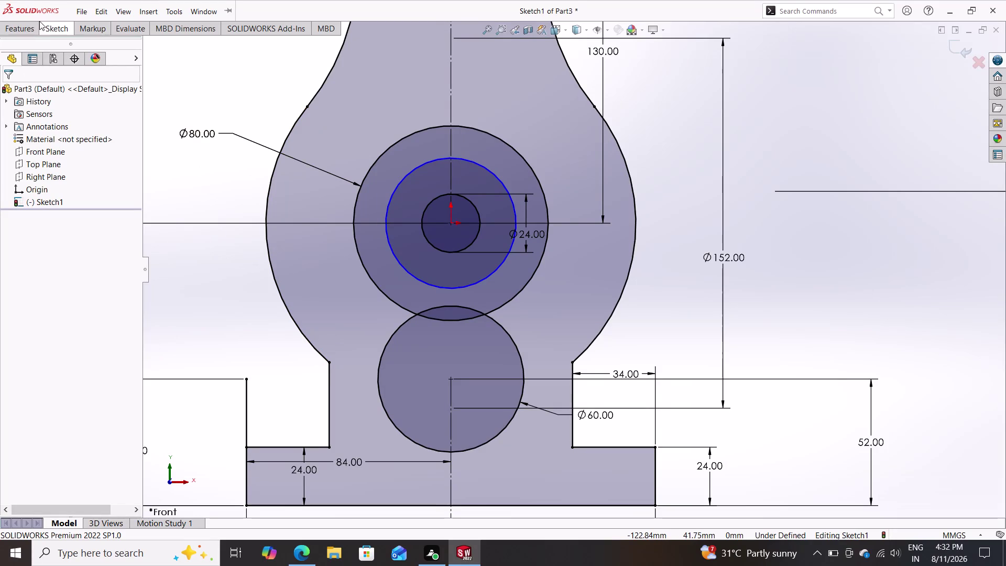
Start a line at the centre hole, then cancel it.
click(51, 28)
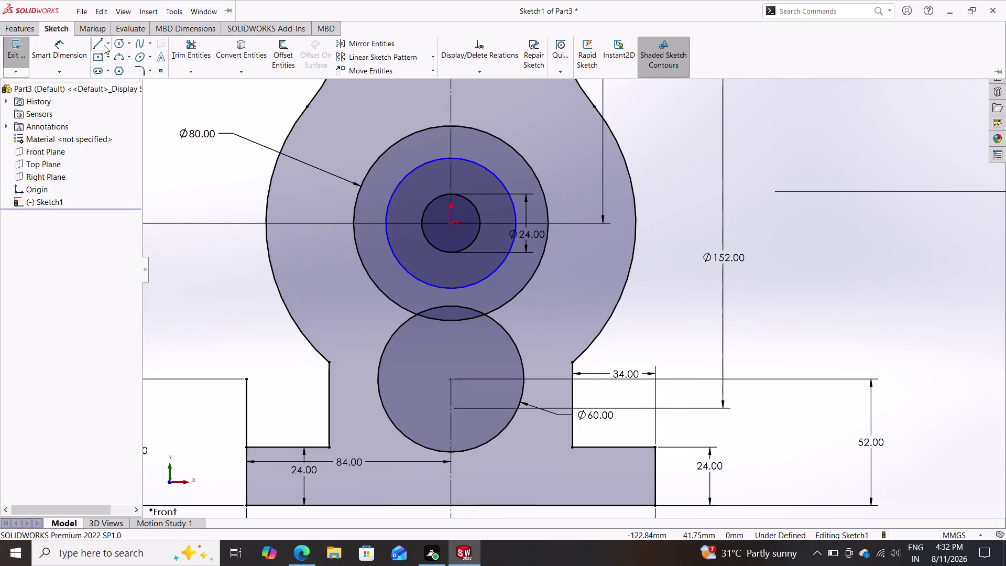
click(98, 42)
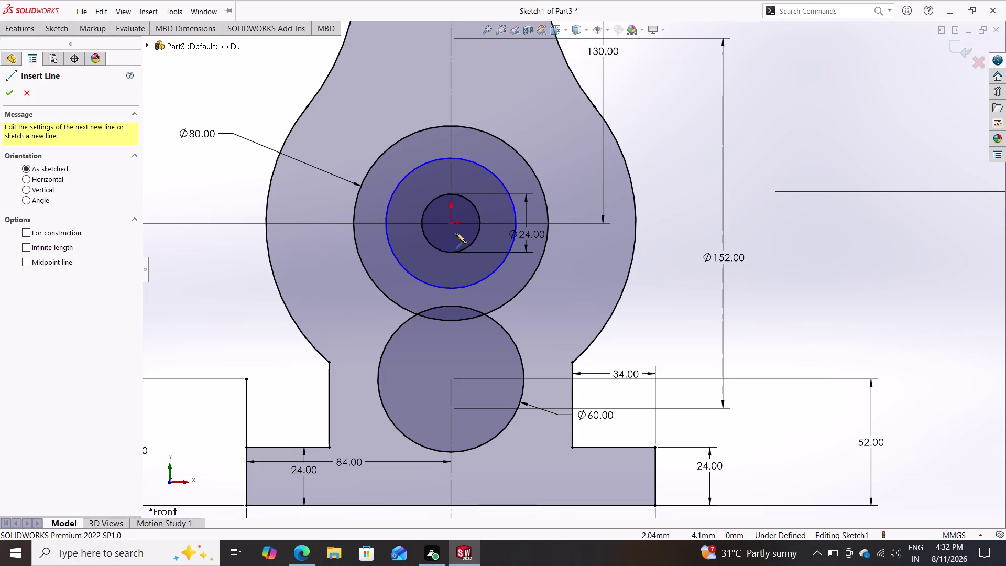
click(452, 222)
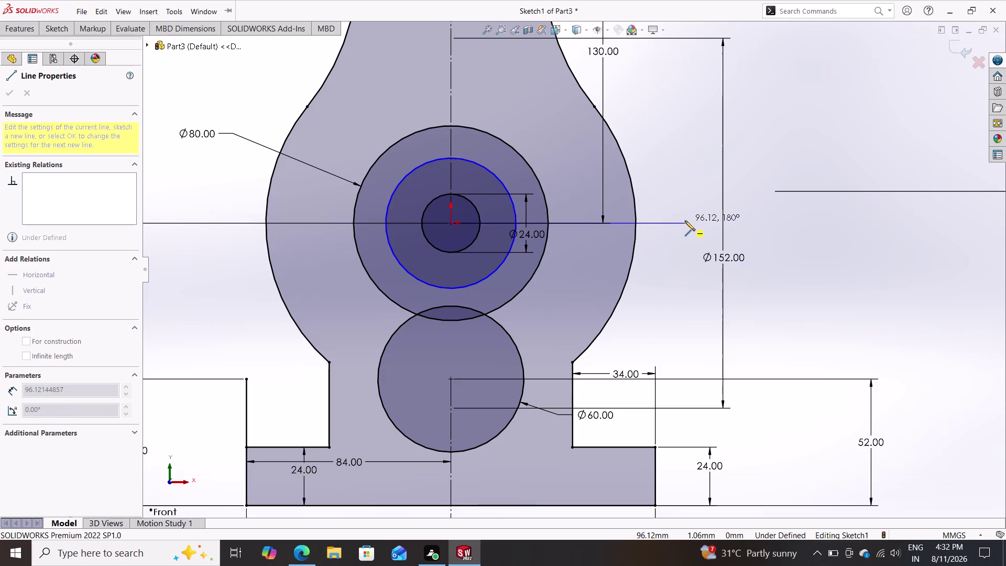
key(Escape)
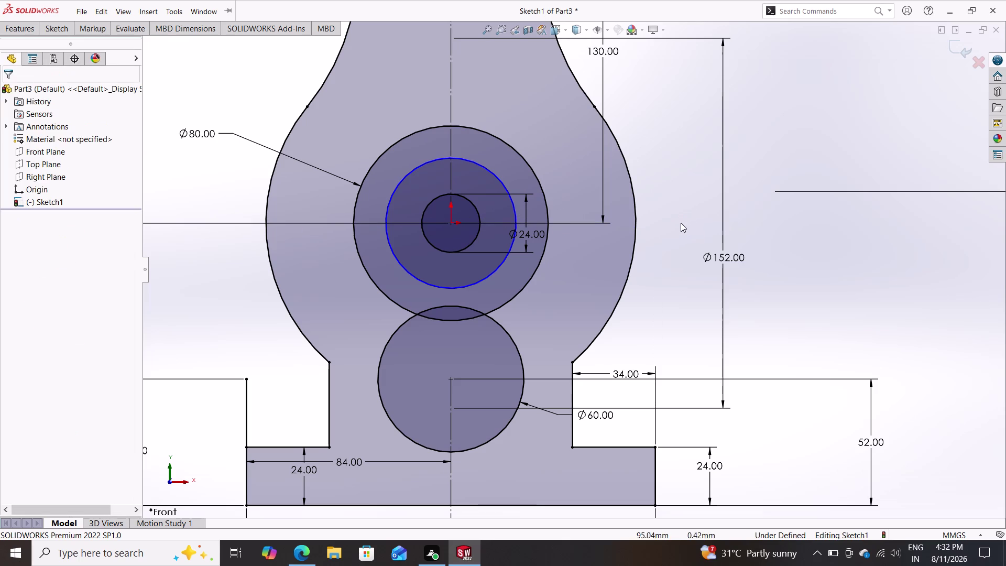
Select the 116 mm vertical height dimension and delete it.
click(339, 222)
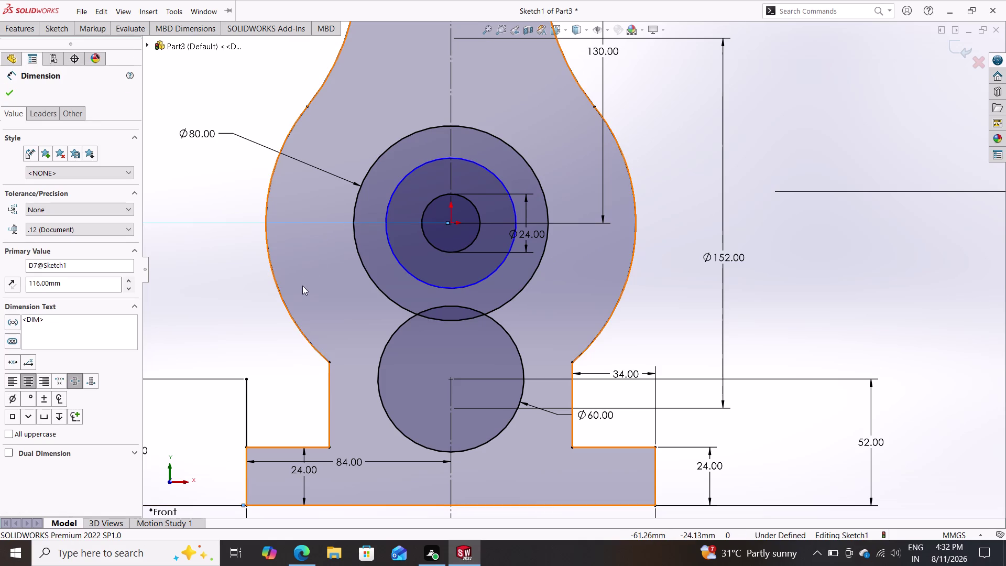
scroll(down, 3)
scroll(up, 3)
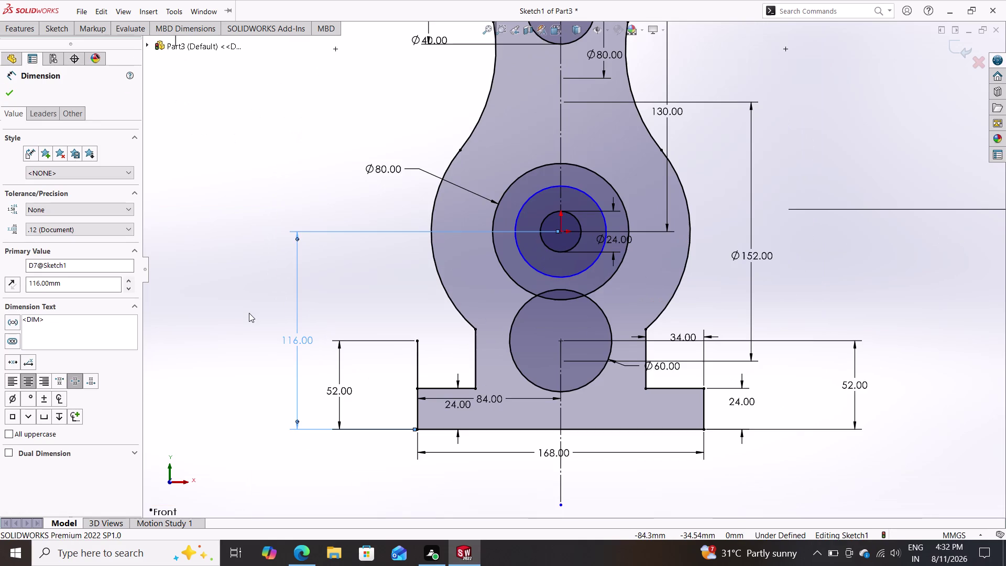
key(Escape)
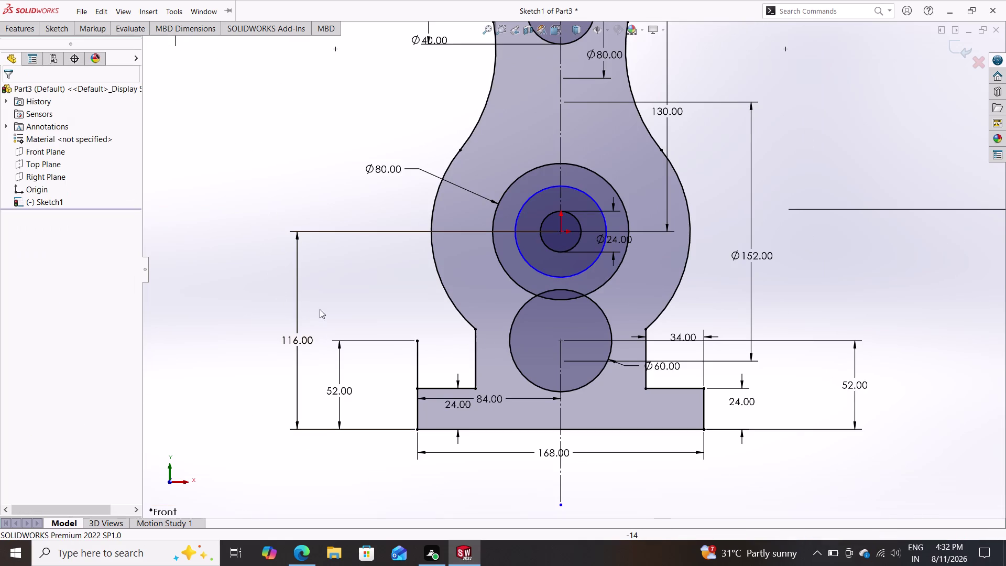
click(412, 234)
click(410, 231)
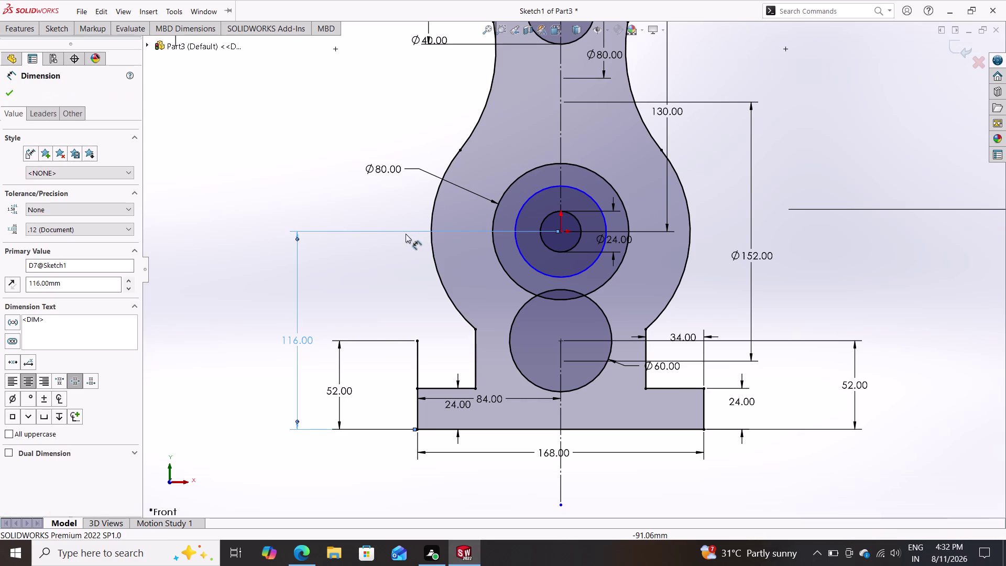
key(Escape)
key(Escape)
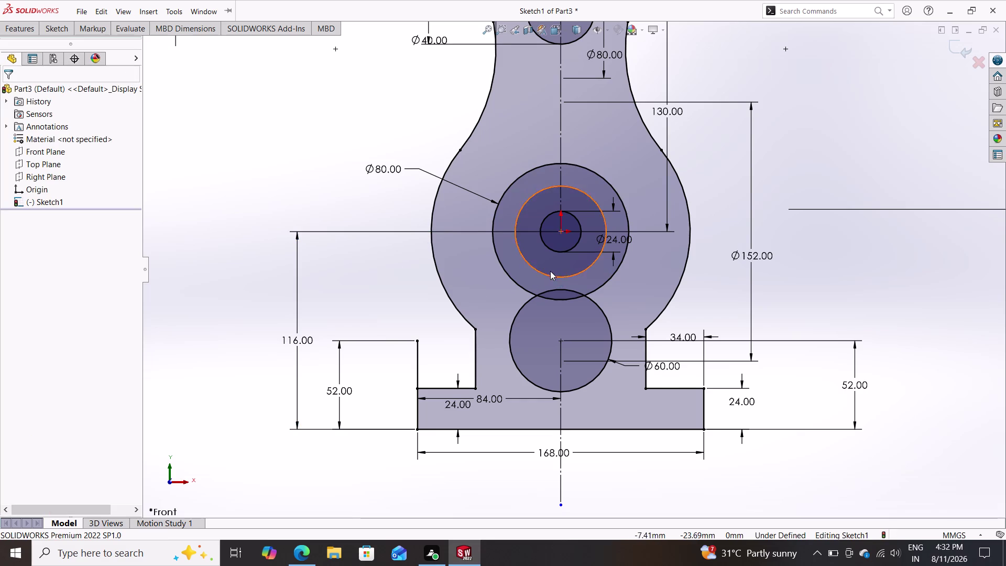
click(410, 233)
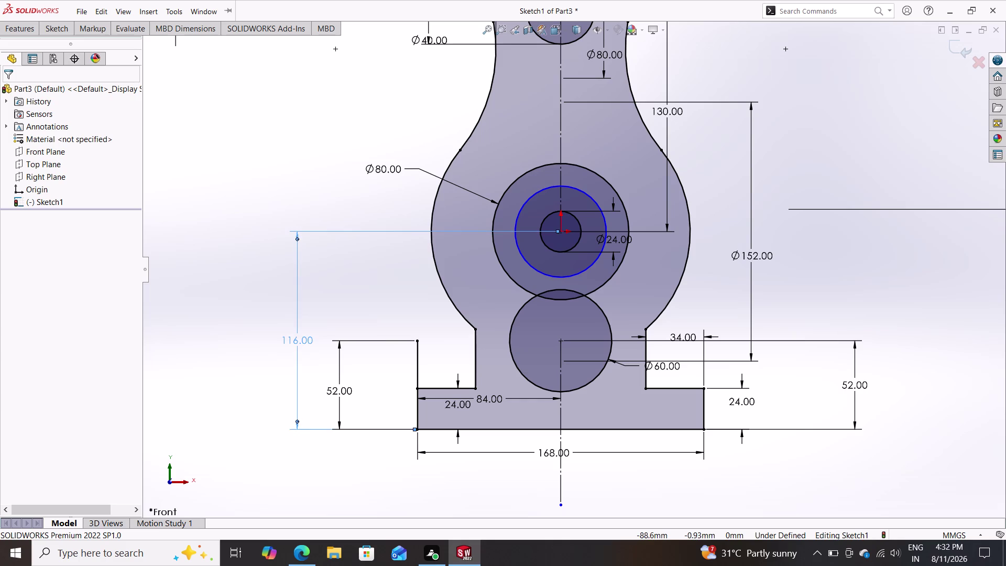
key(Delete)
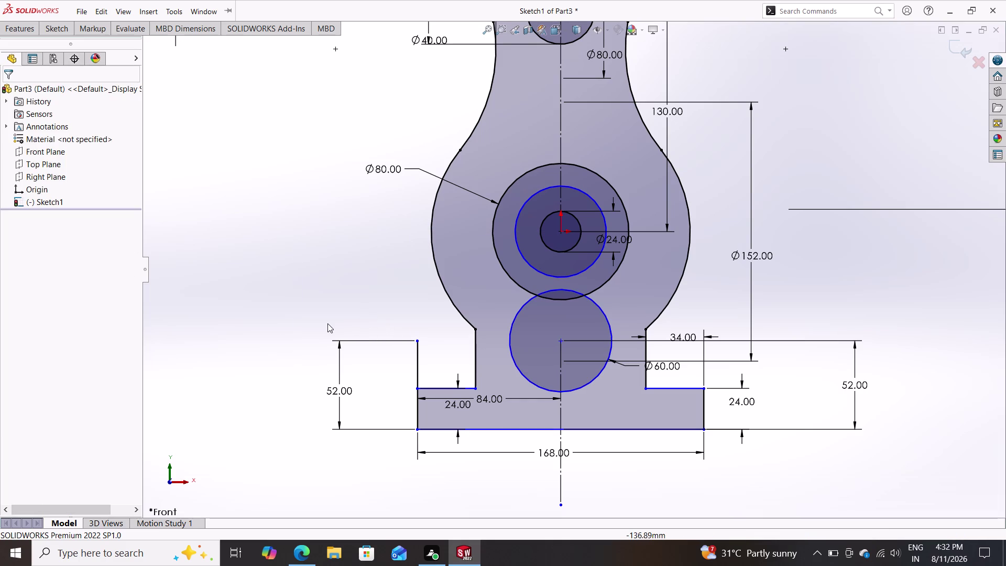
click(49, 27)
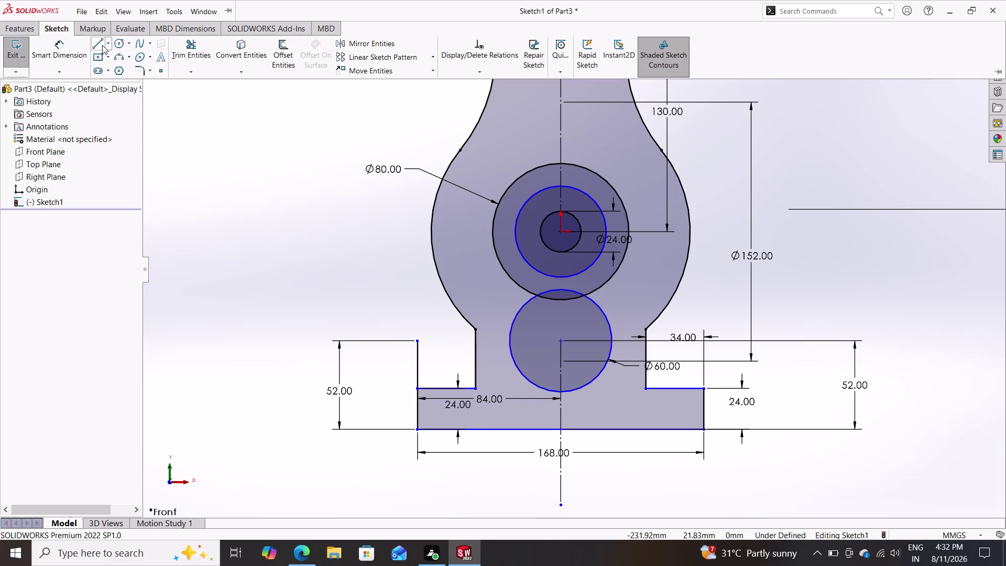
Draw a horizontal line about 236 mm long through the centre hole.
click(97, 43)
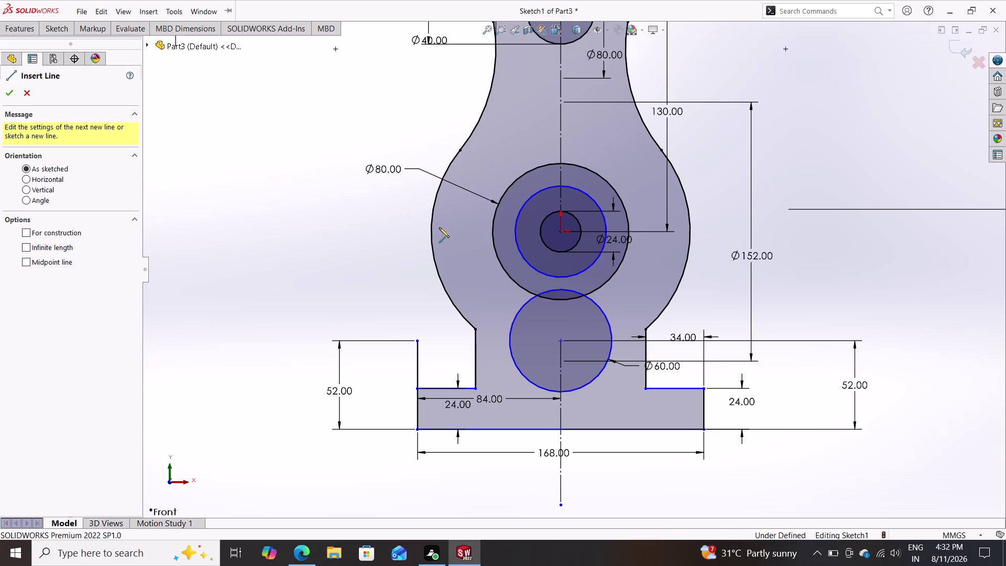
click(382, 232)
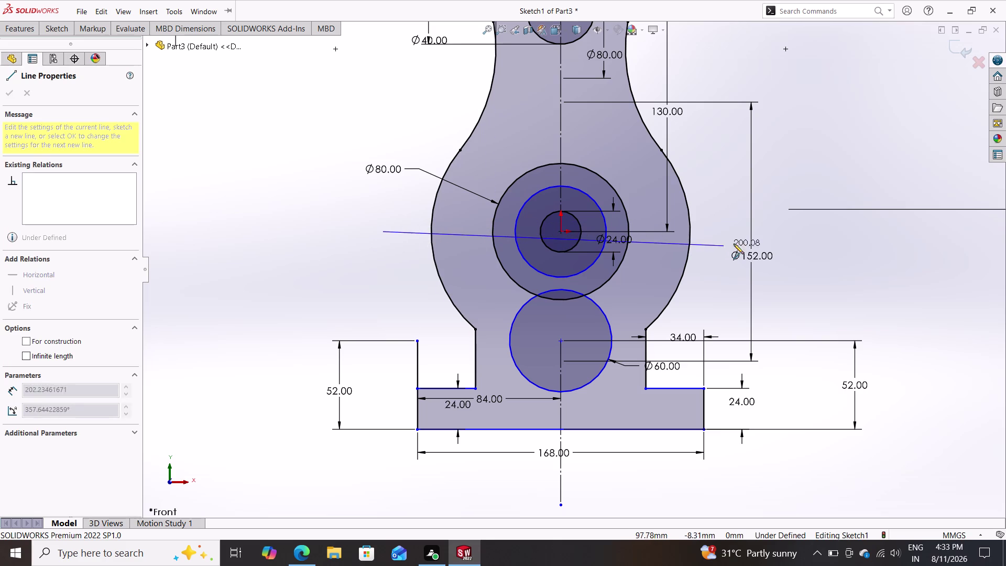
click(788, 232)
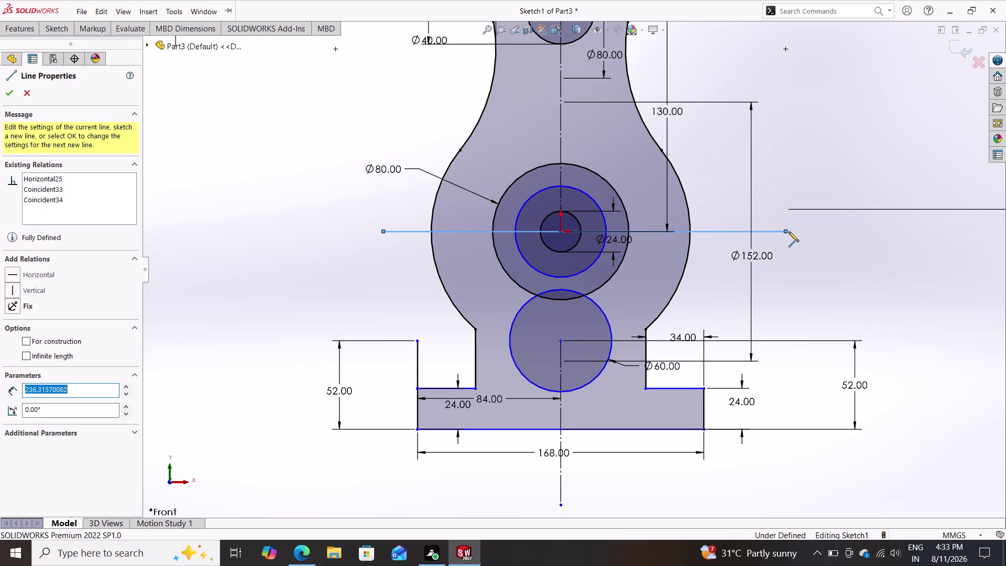
key(Escape)
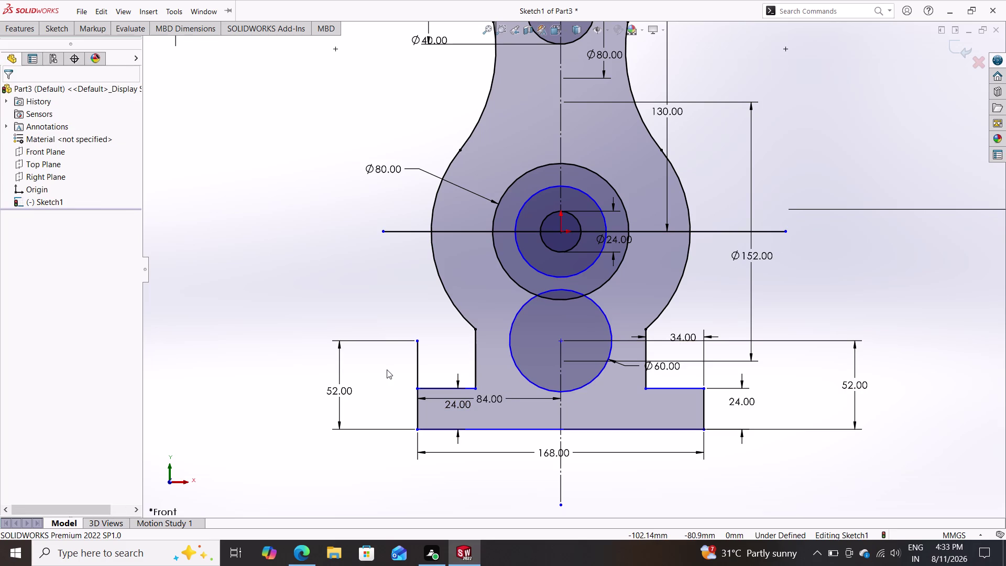
Convert the new horizontal line into construction geometry.
click(53, 23)
double_click(58, 45)
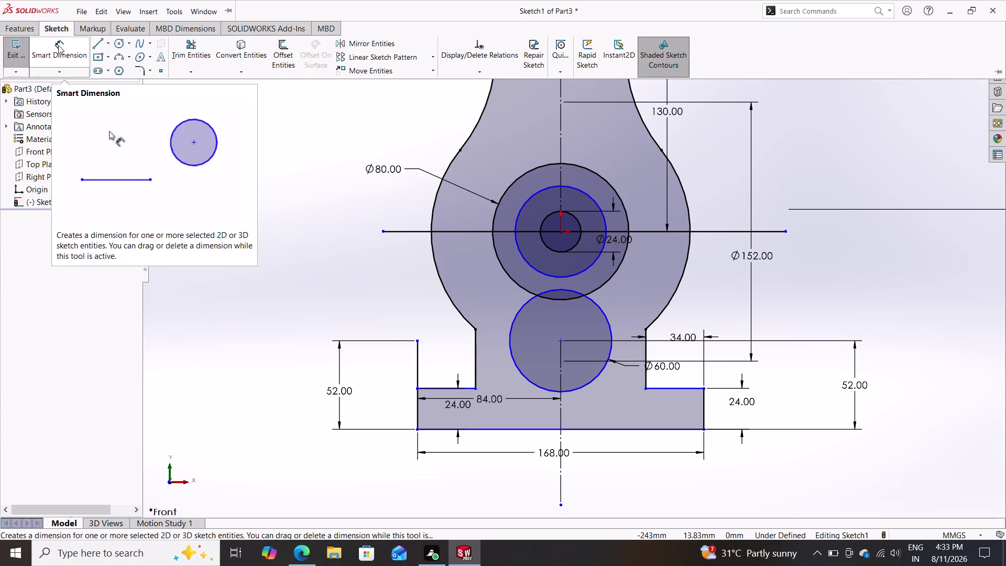
key(Escape)
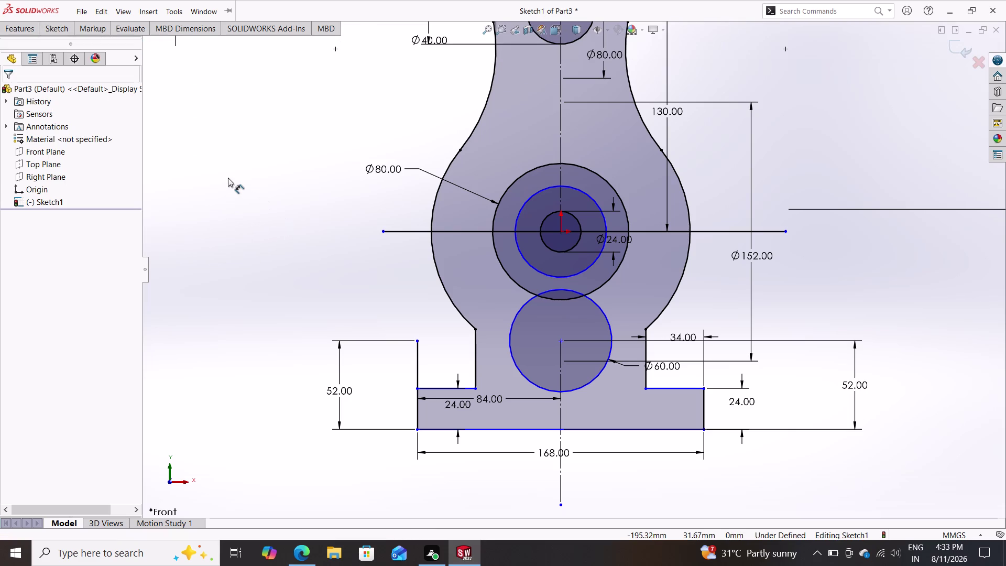
key(Escape)
click(397, 232)
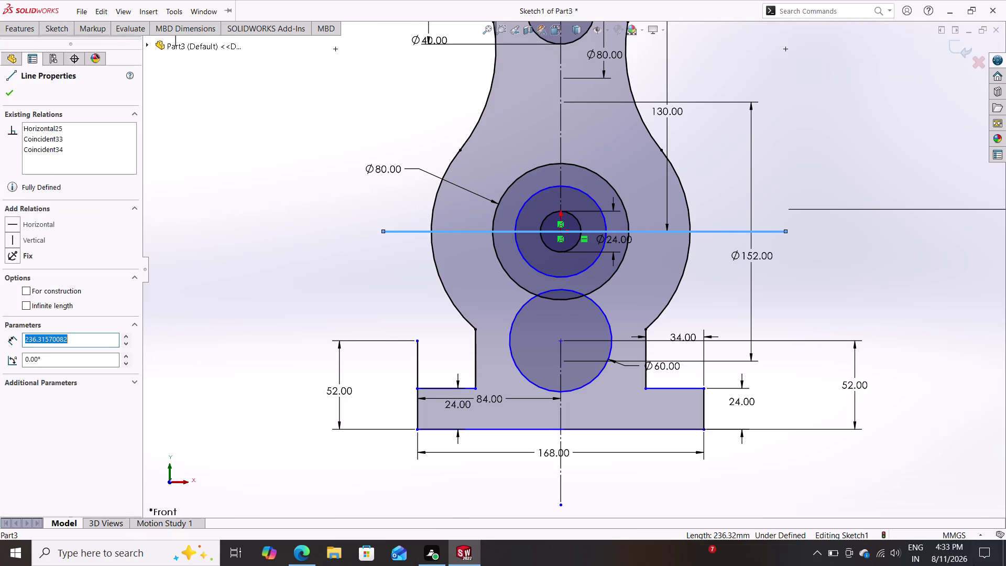
click(24, 292)
key(Escape)
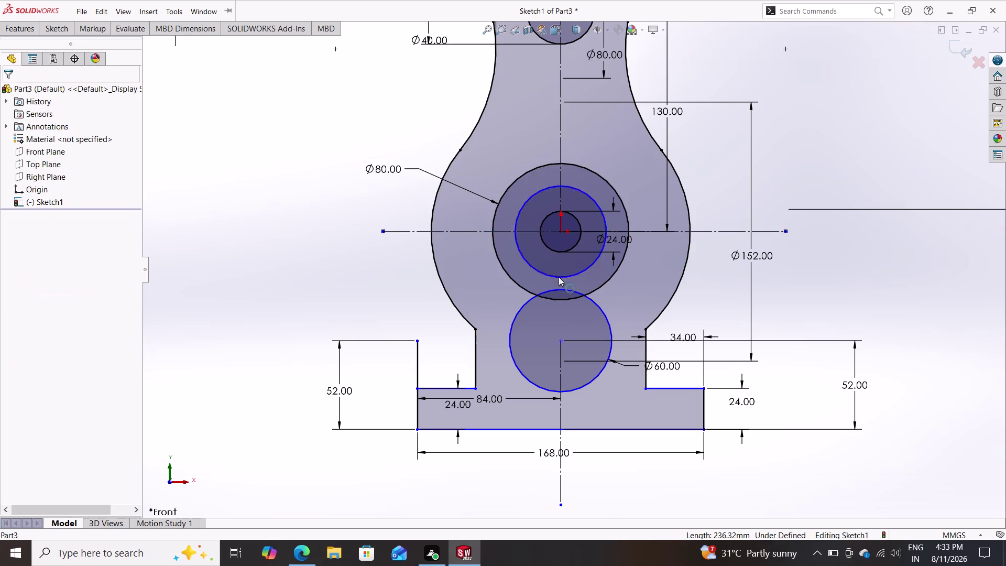
key(Escape)
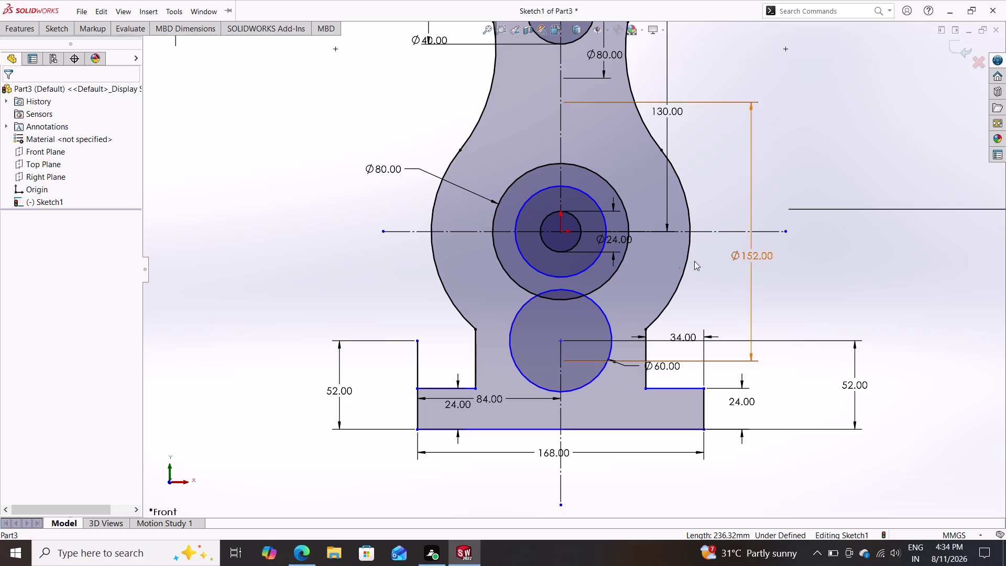
click(47, 28)
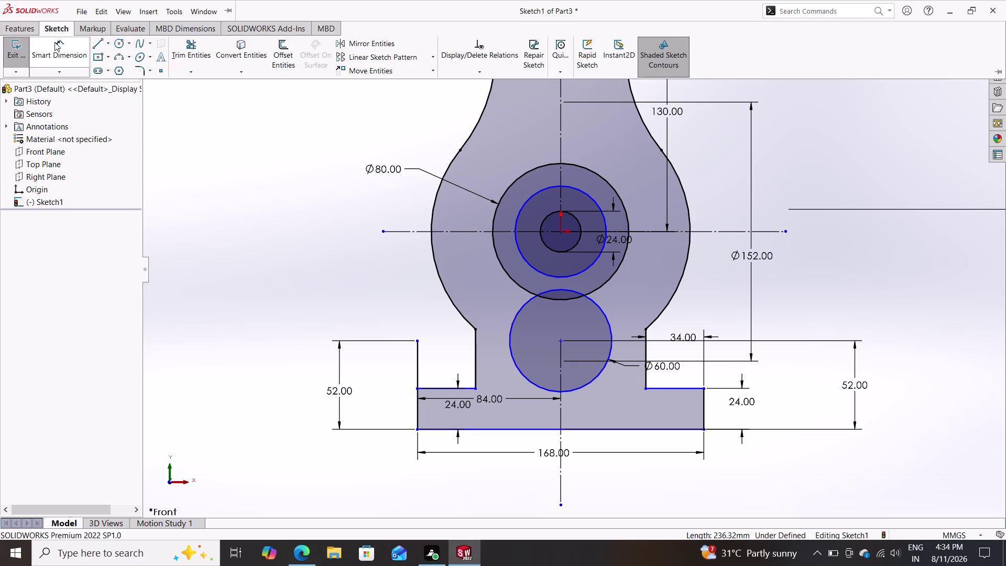
Bring up the sketch tools and pick the Circle tool.
click(58, 42)
click(53, 26)
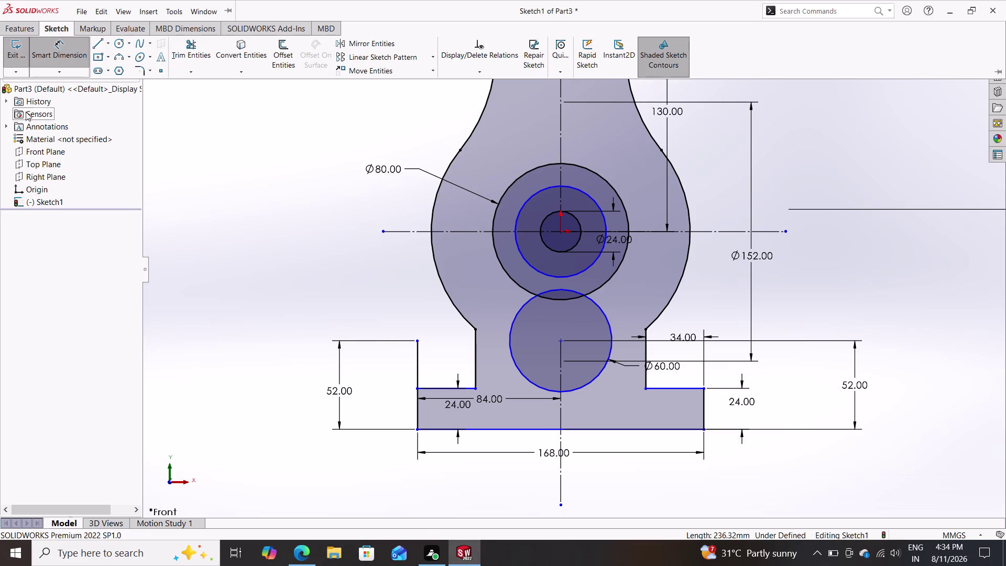
key(Escape)
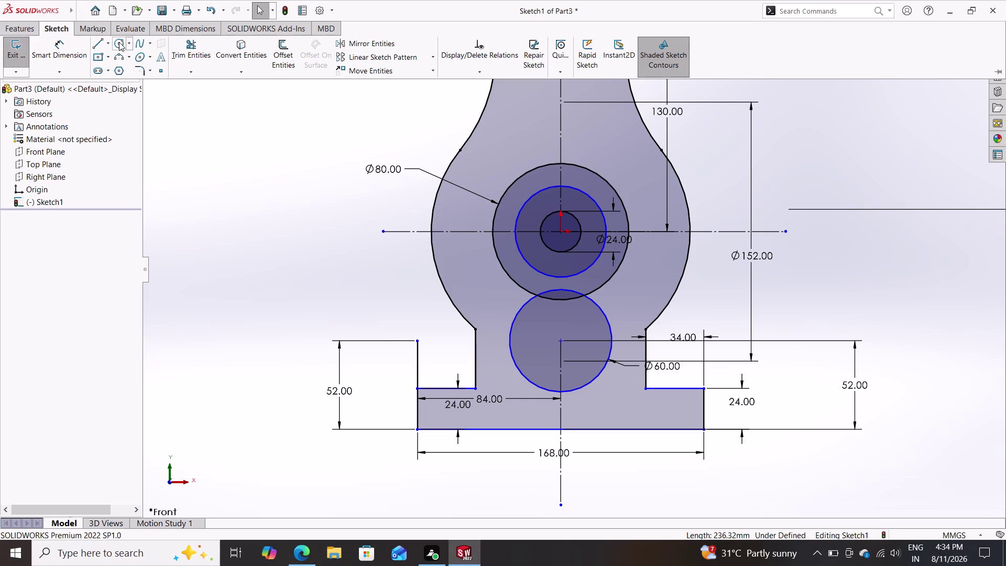
click(194, 50)
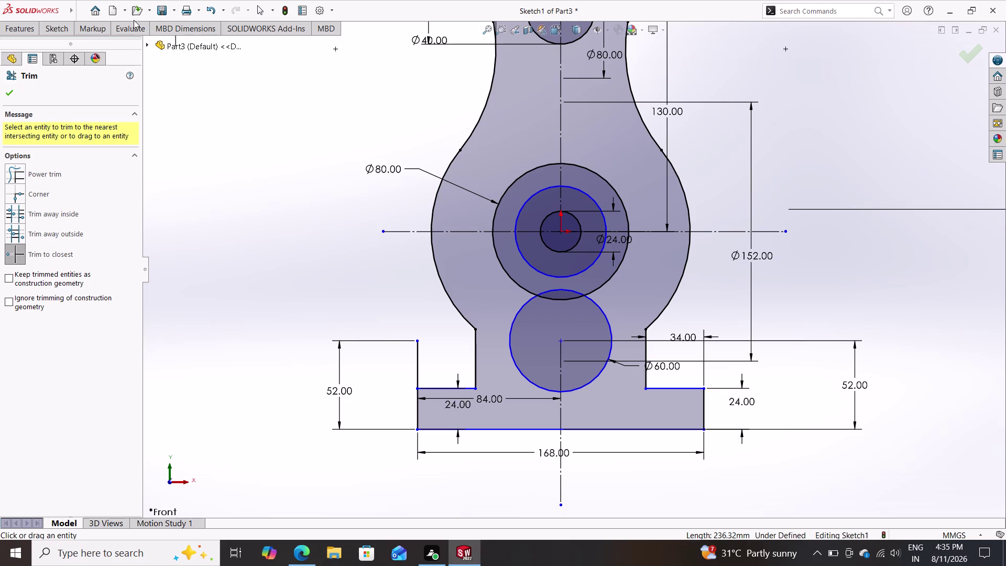
Trim the lower part of the Ø80 circle, then undo that trim.
click(496, 253)
click(604, 281)
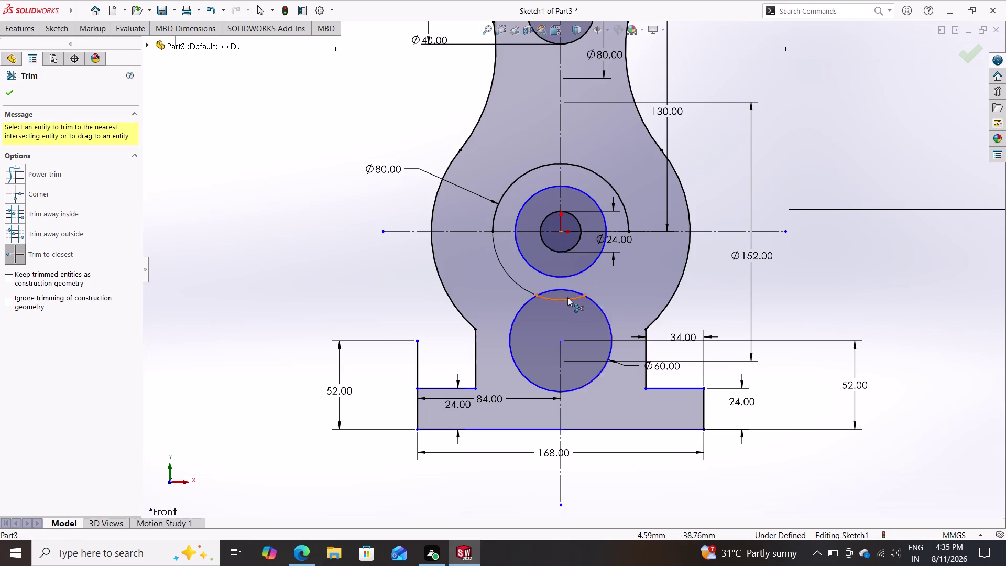
click(564, 295)
click(559, 298)
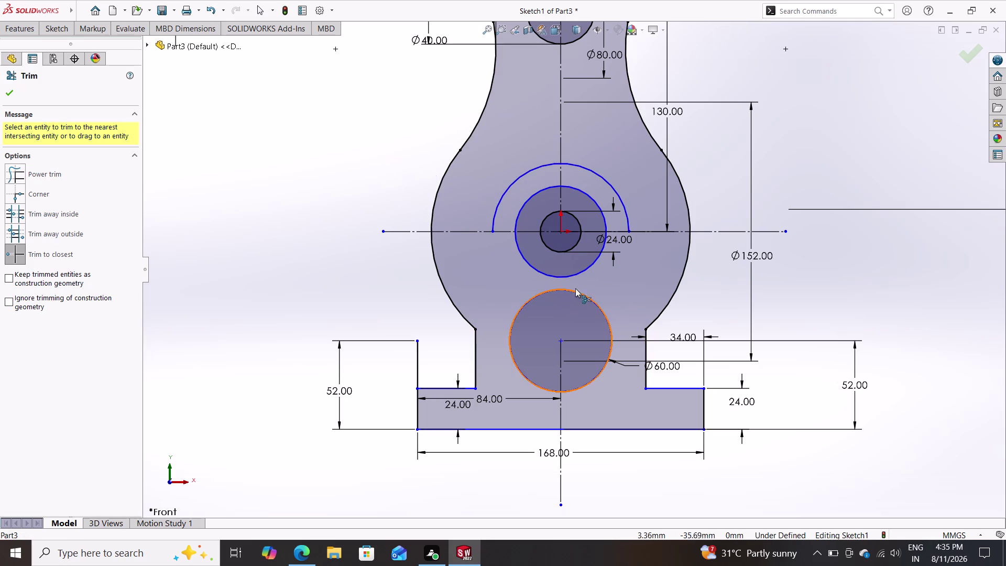
key(Escape)
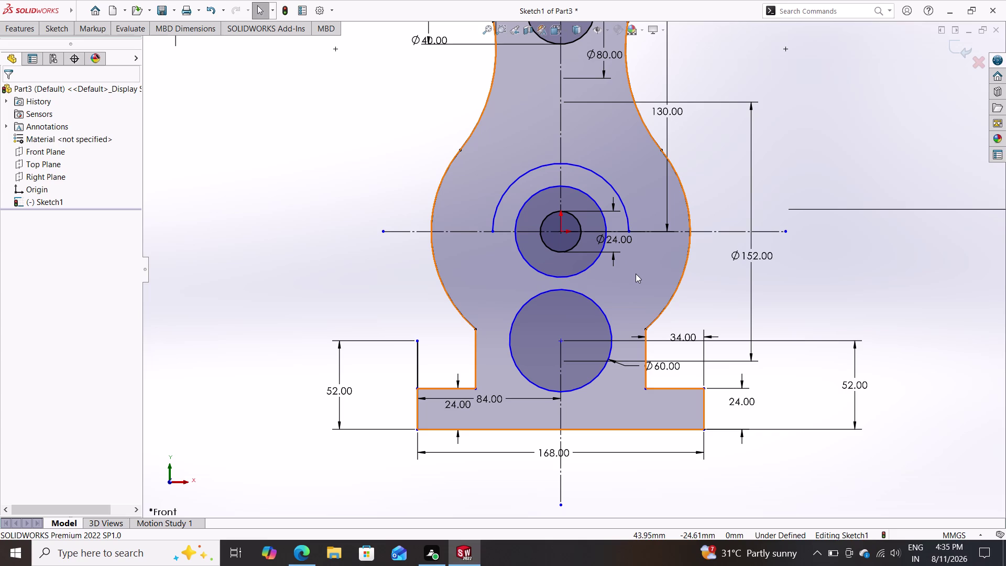
key(ctrl+z)
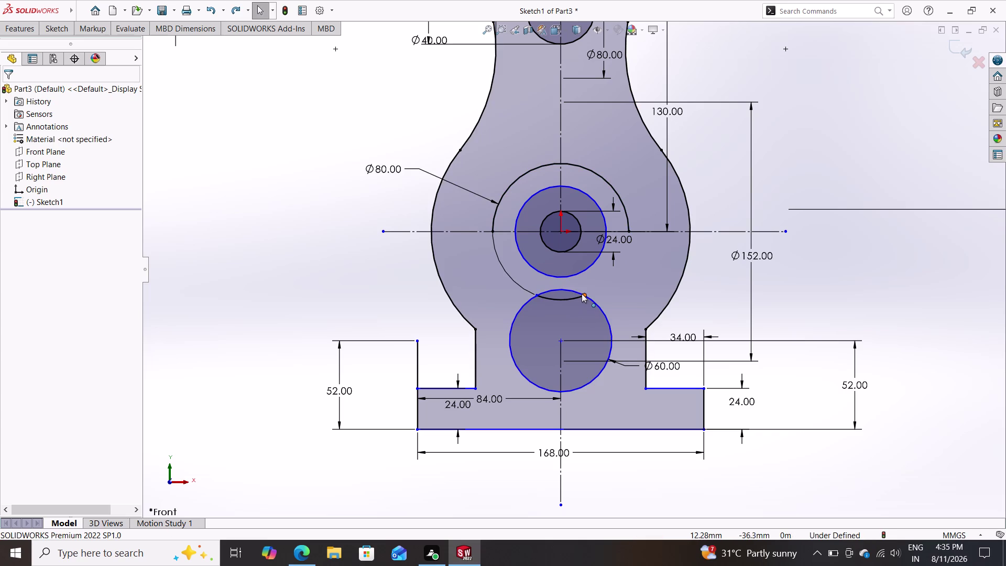
Trim the Ø80 circle's lower-left part and move its dimension above the arc.
drag(582, 293, 442, 183)
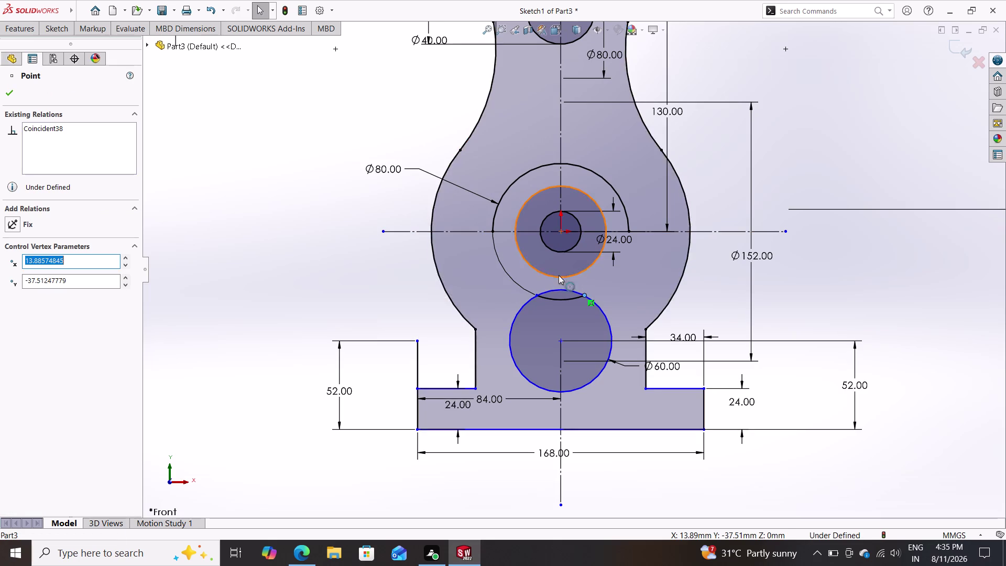
drag(490, 199, 655, 351)
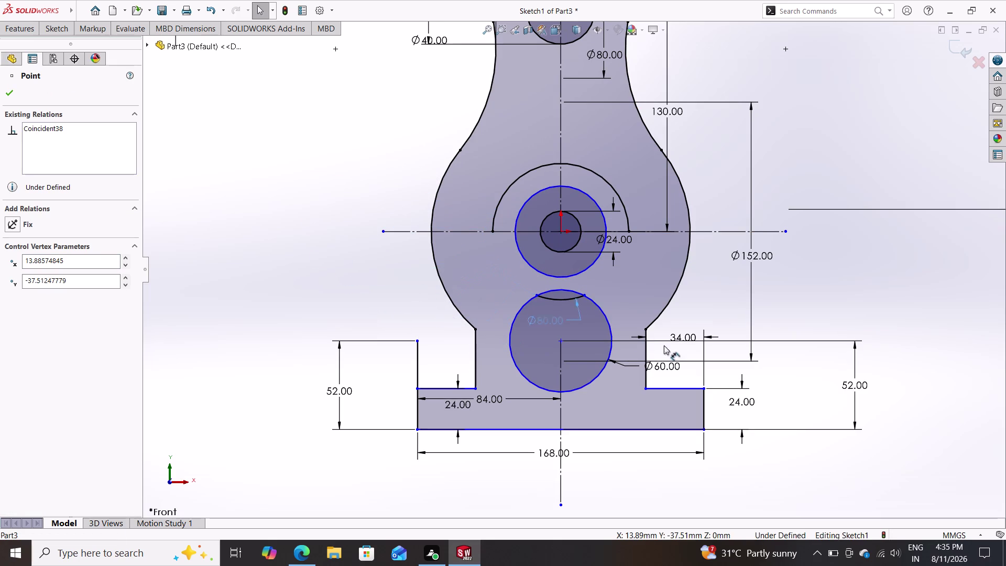
drag(655, 350, 642, 130)
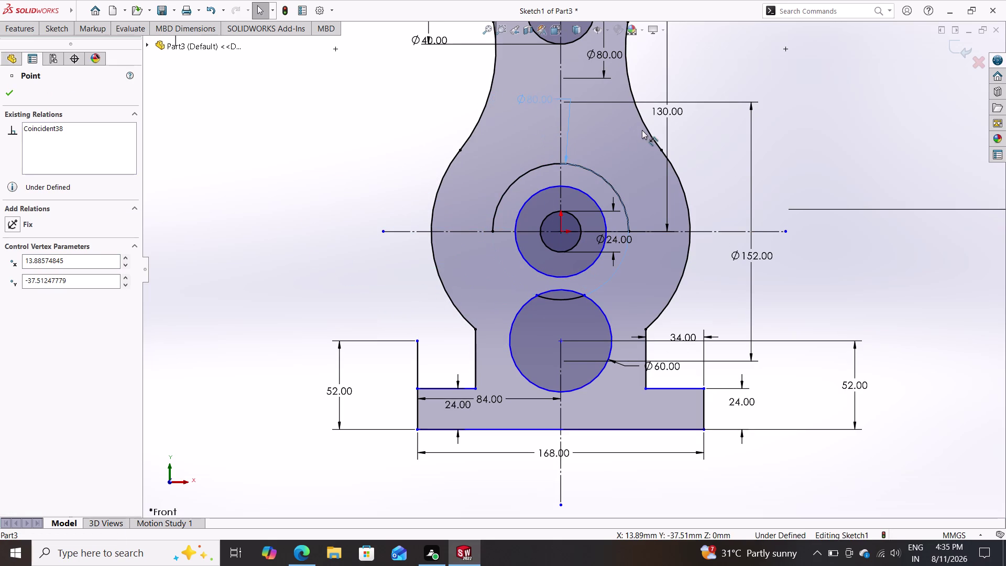
drag(642, 130, 643, 130)
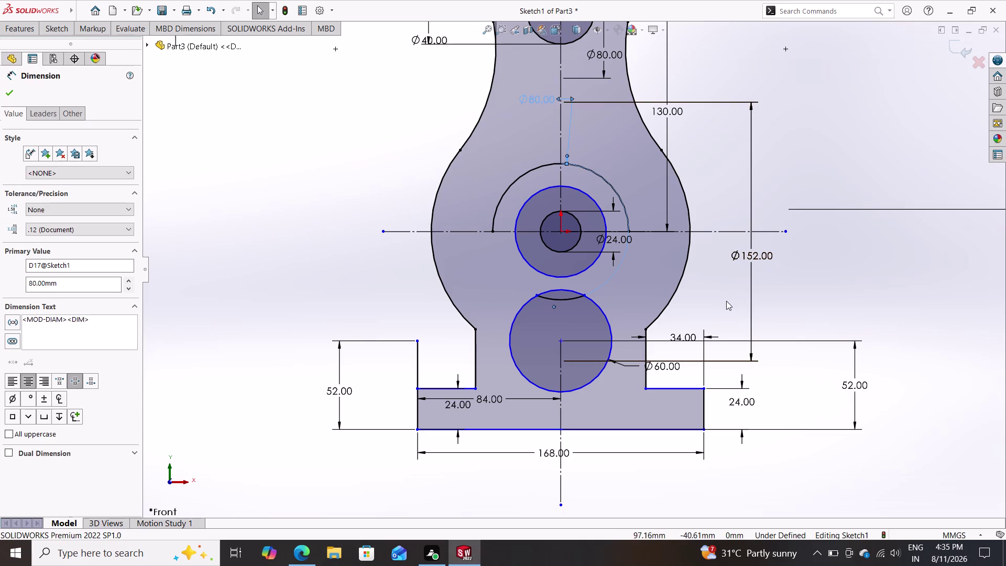
key(Escape)
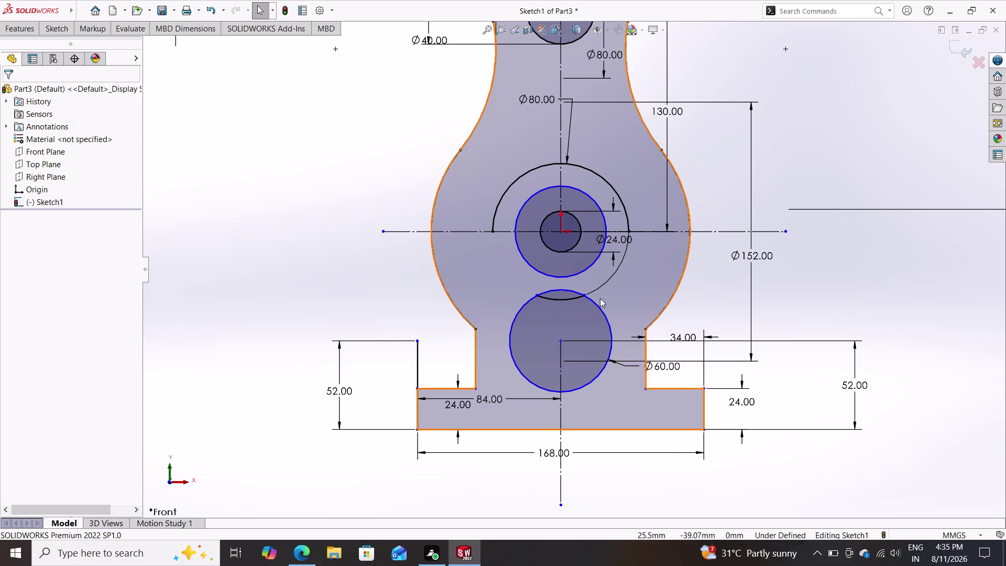
Trim away the leftover lower pieces of the Ø80 circle.
drag(584, 295, 651, 232)
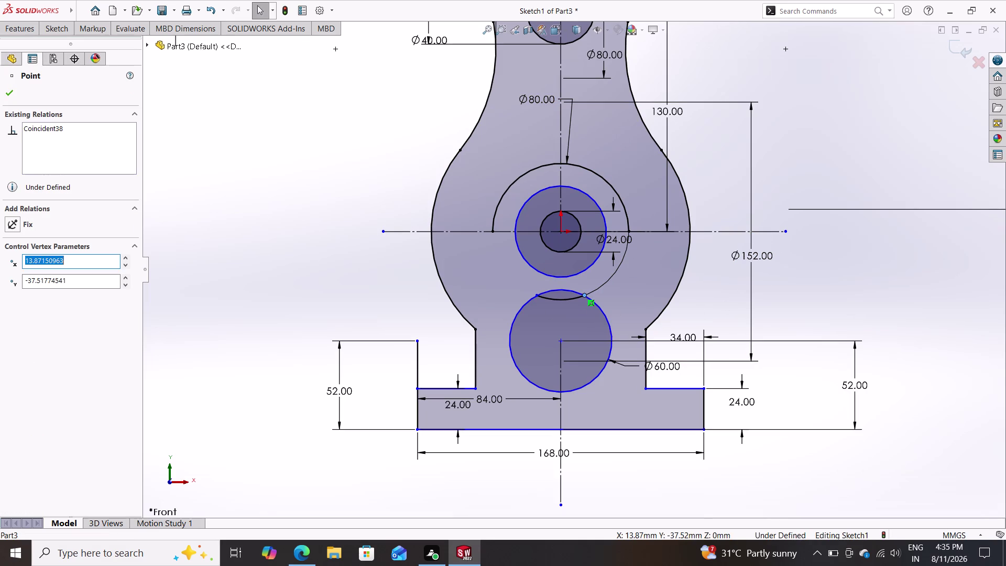
click(44, 30)
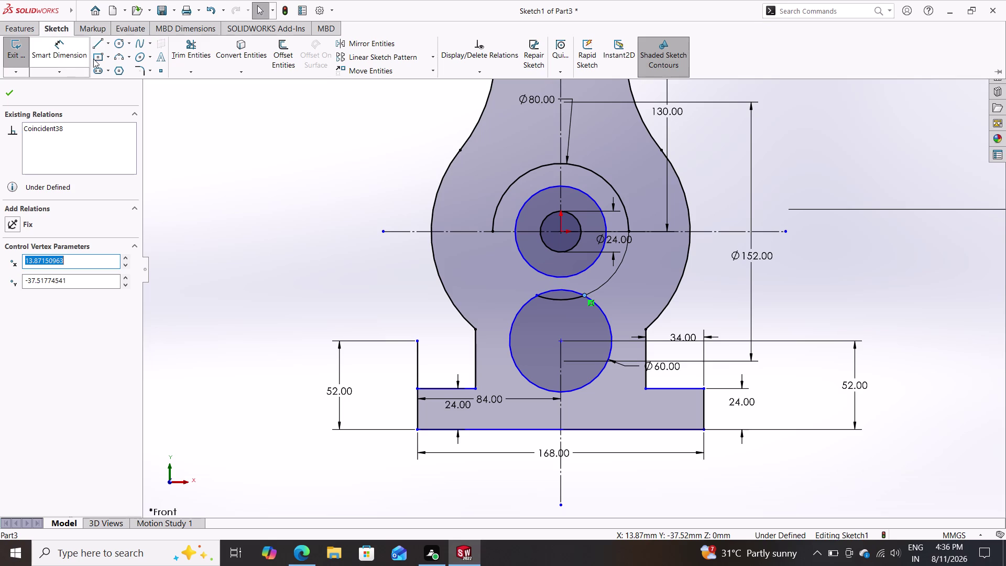
click(185, 46)
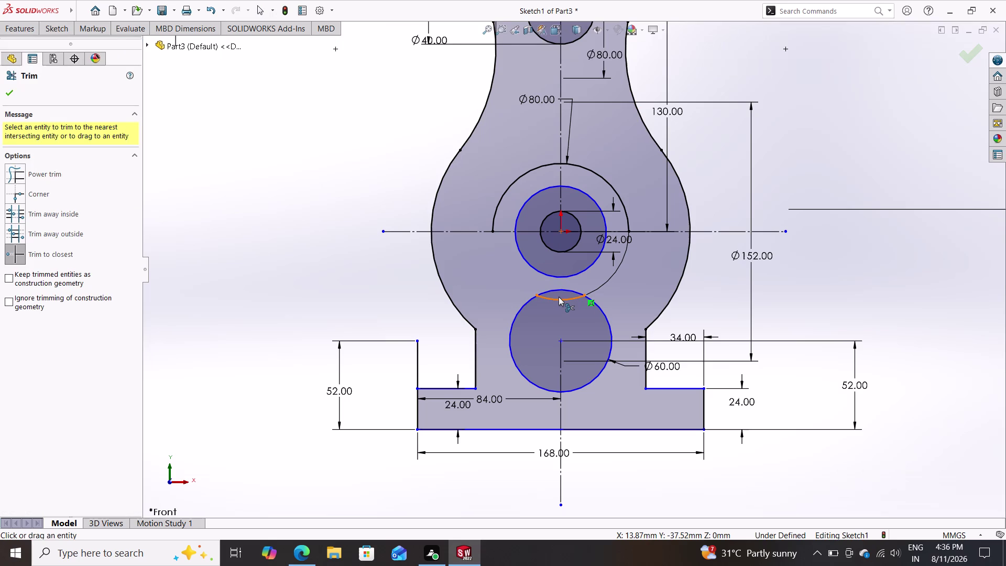
click(559, 297)
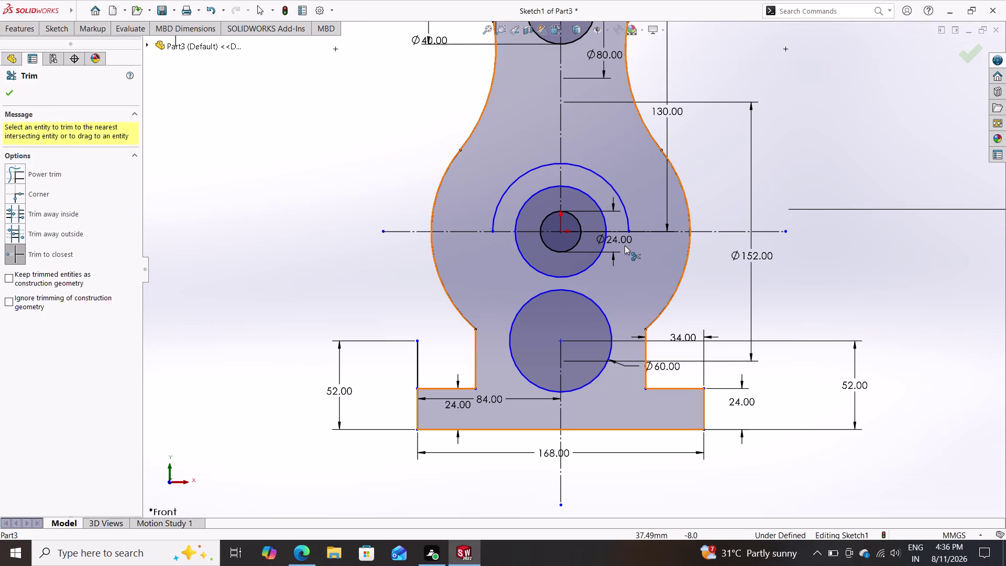
key(Escape)
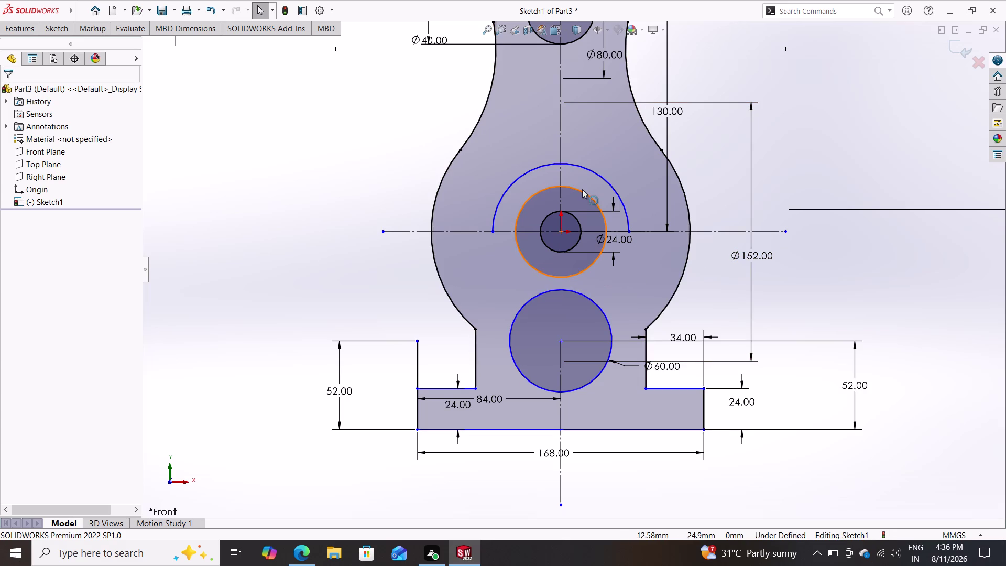
click(57, 26)
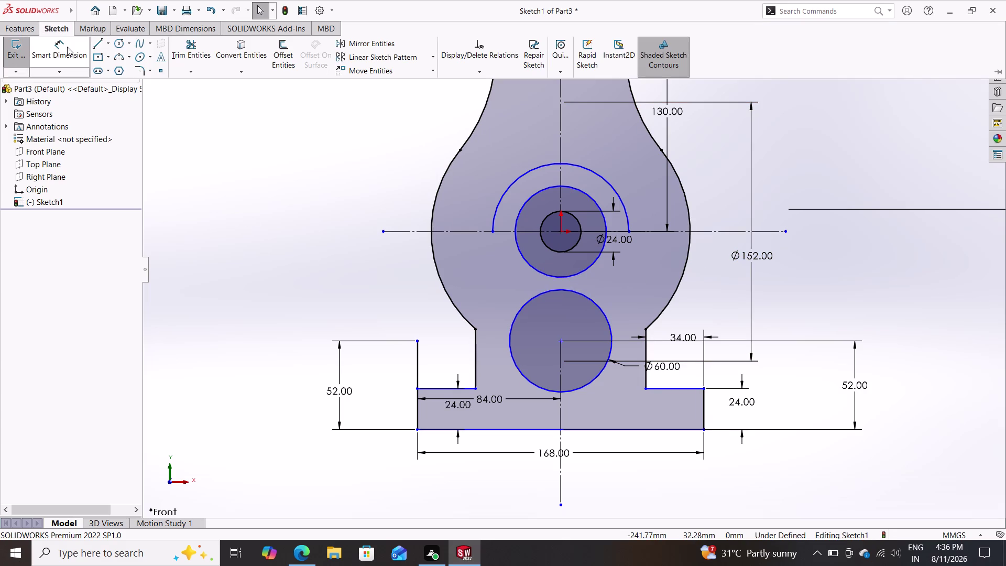
Draw two circles centred on the hole, radii about 32.8 mm and 53.8 mm.
click(117, 46)
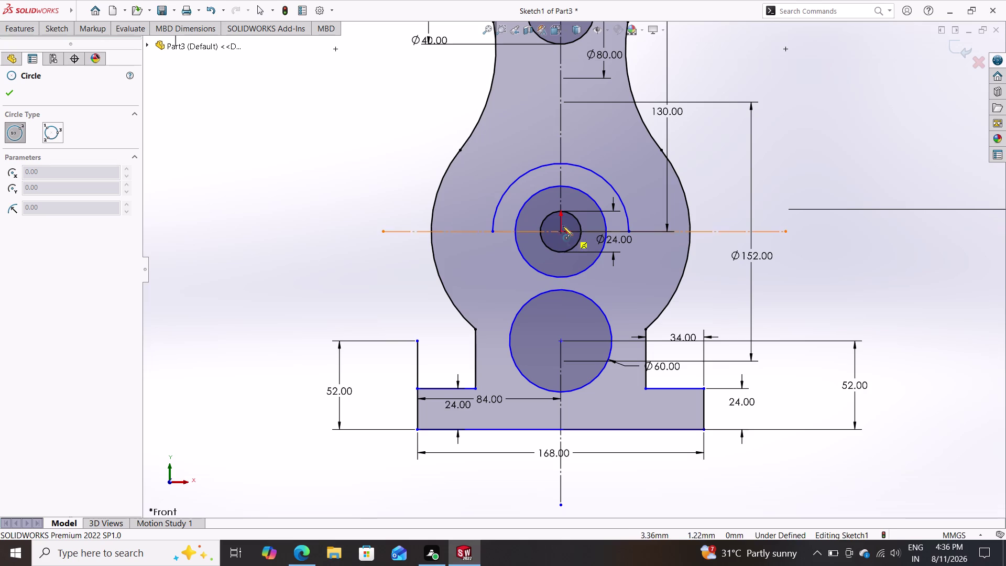
click(561, 232)
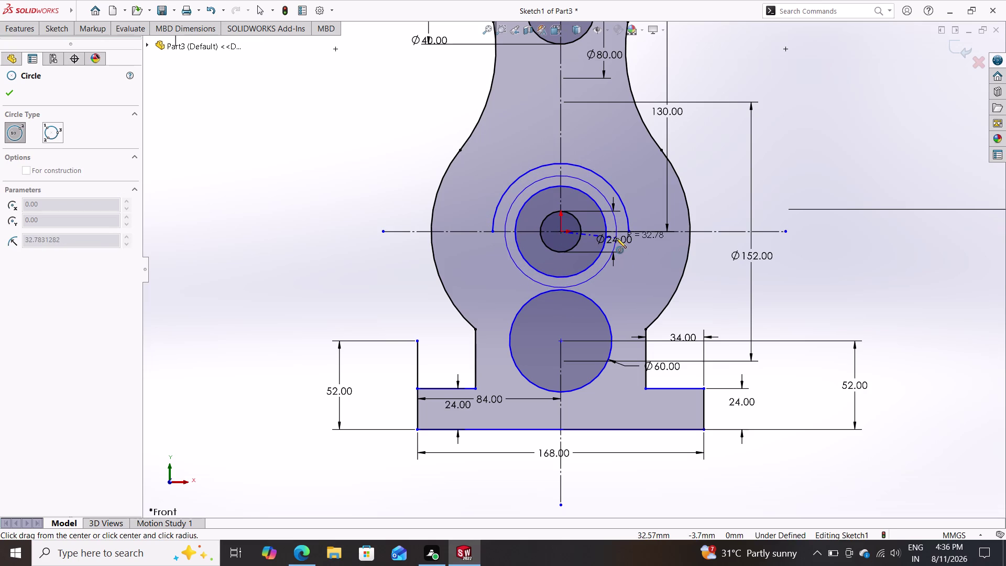
click(616, 238)
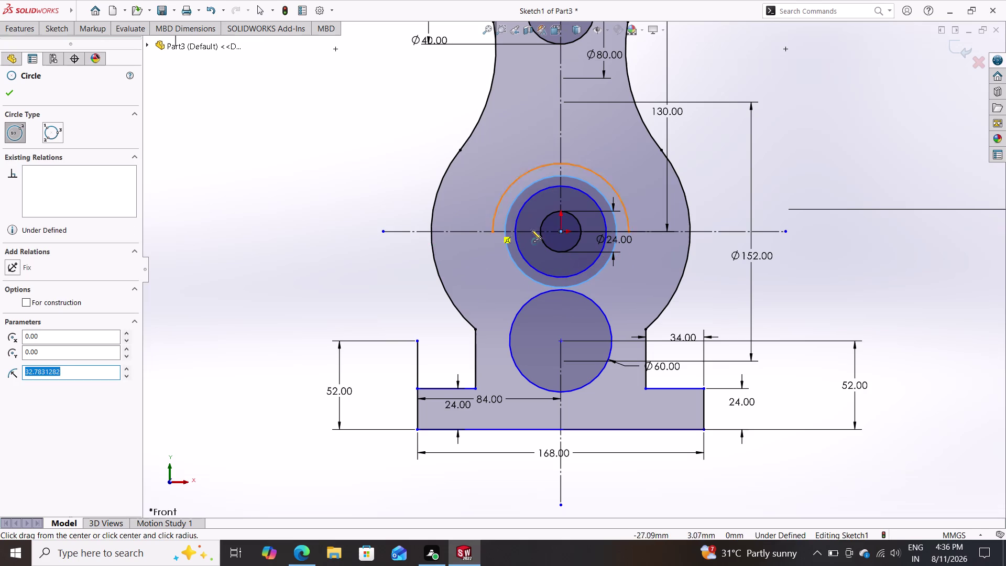
click(560, 233)
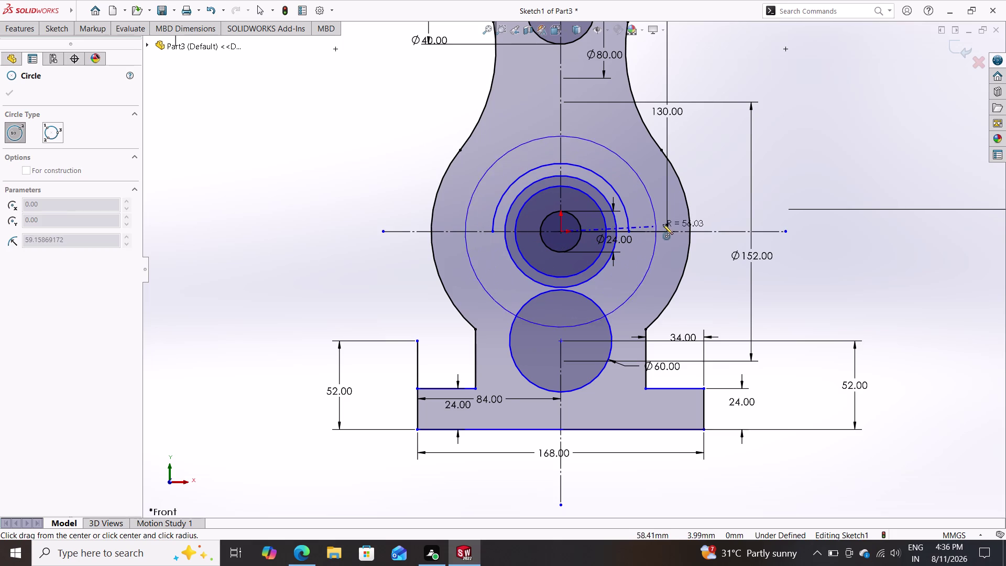
click(650, 217)
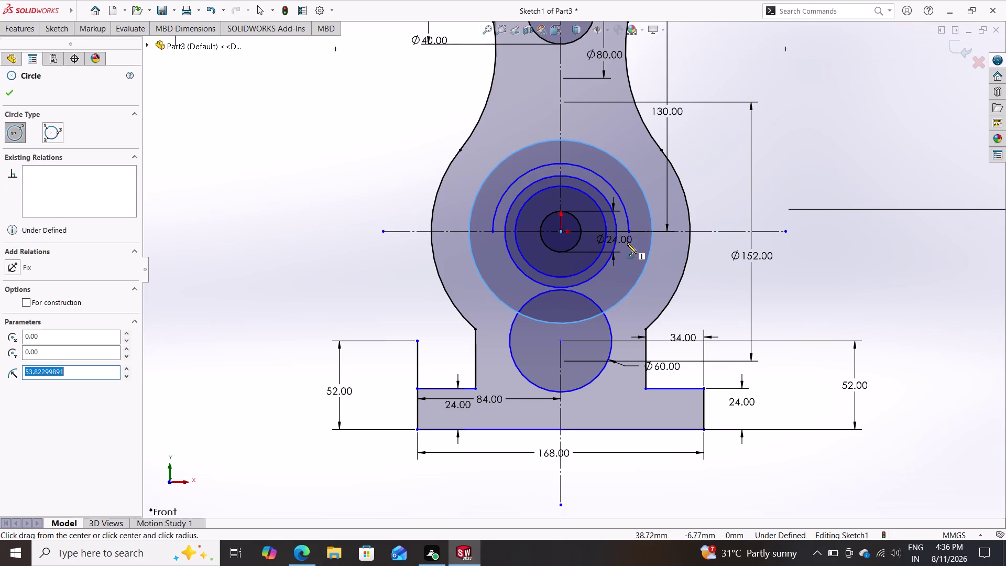
key(Escape)
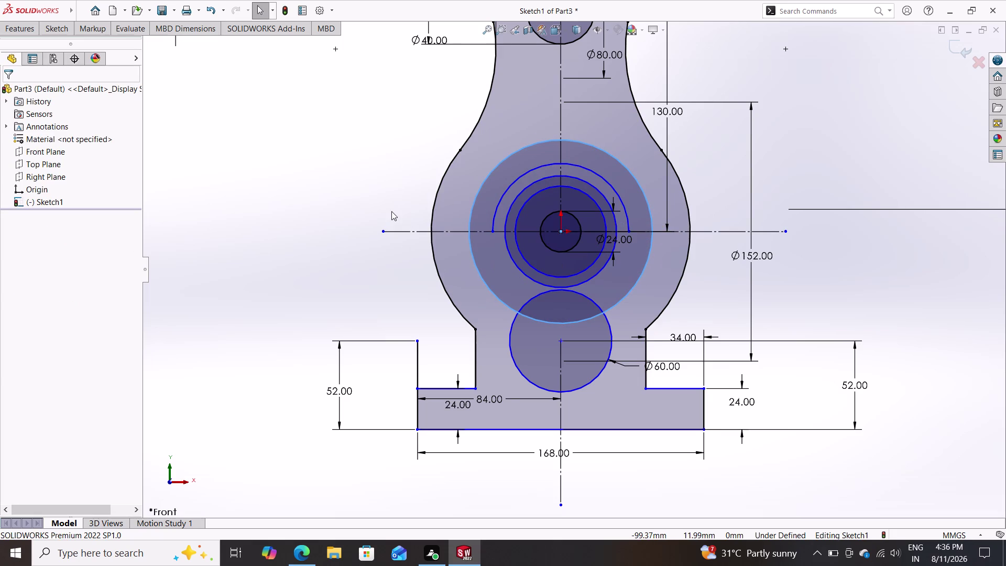
click(53, 29)
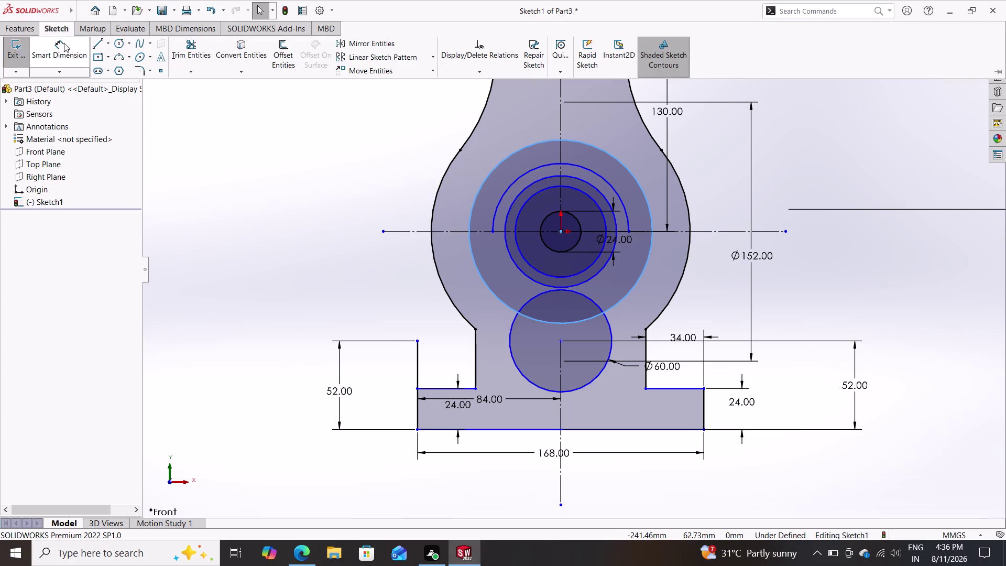
Dimension the larger new circle to Ø72 by entering 36+36.
click(71, 49)
click(488, 176)
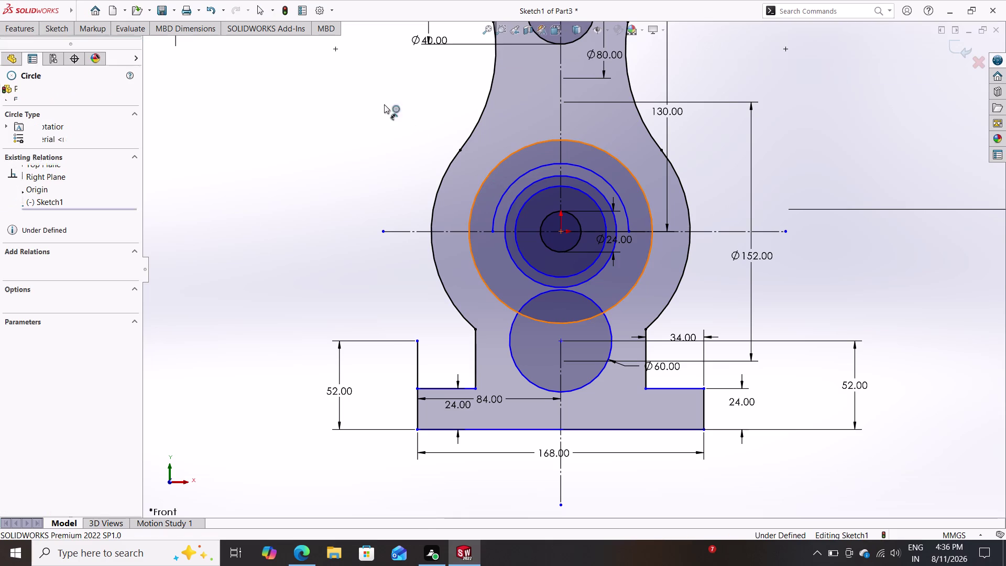
click(334, 102)
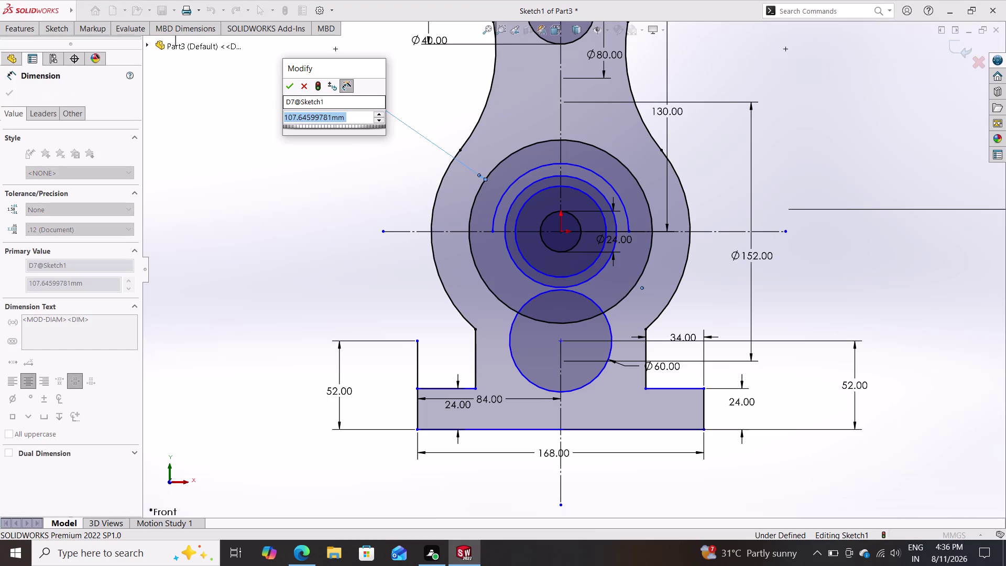
text(36+36)
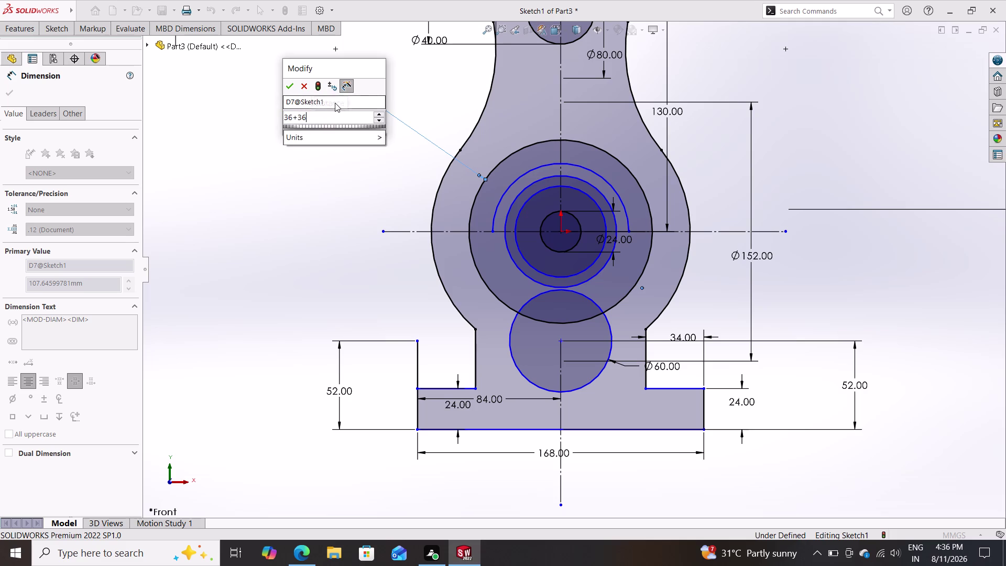
key(Return)
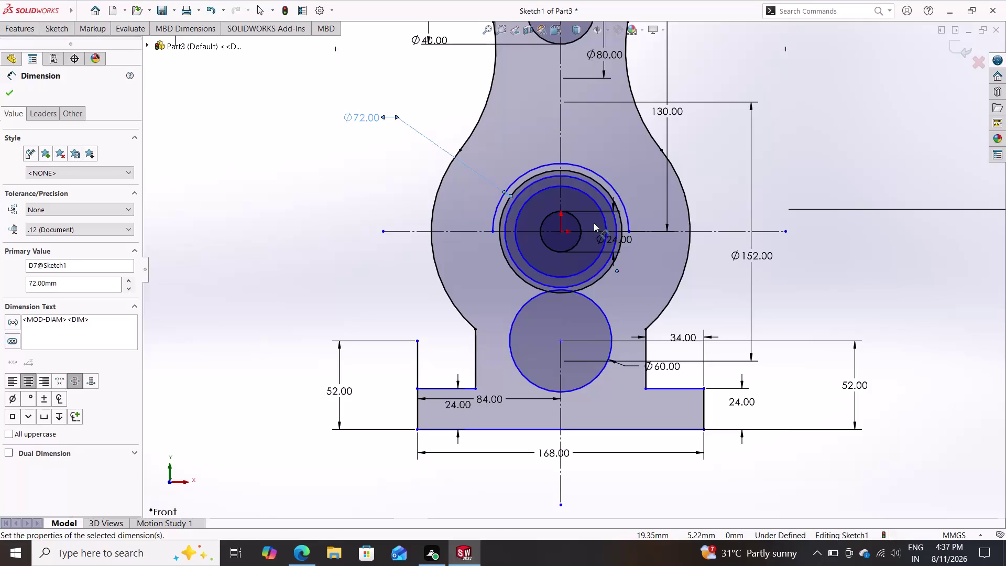
scroll(up, 3)
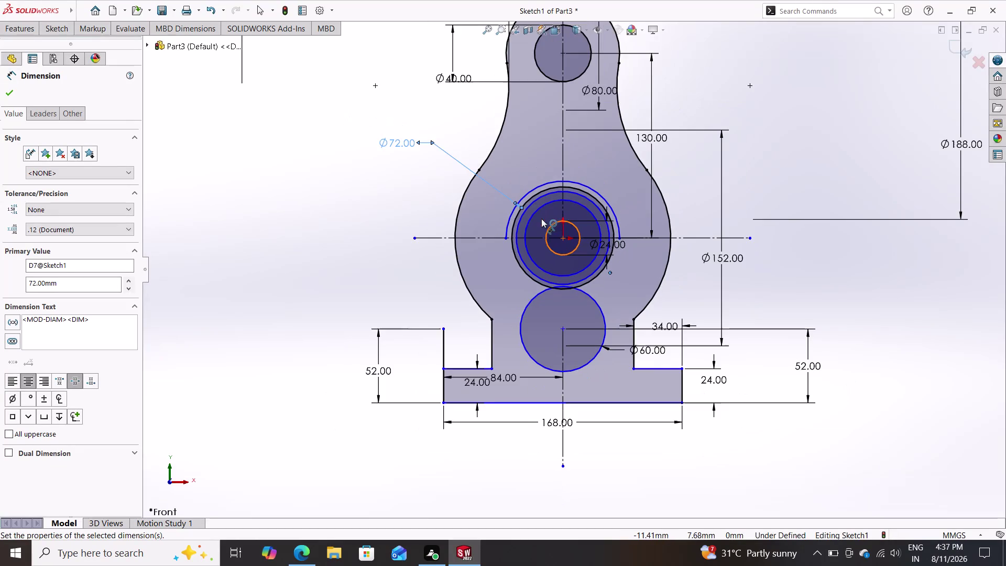
scroll(down, 3)
scroll(down, 3)
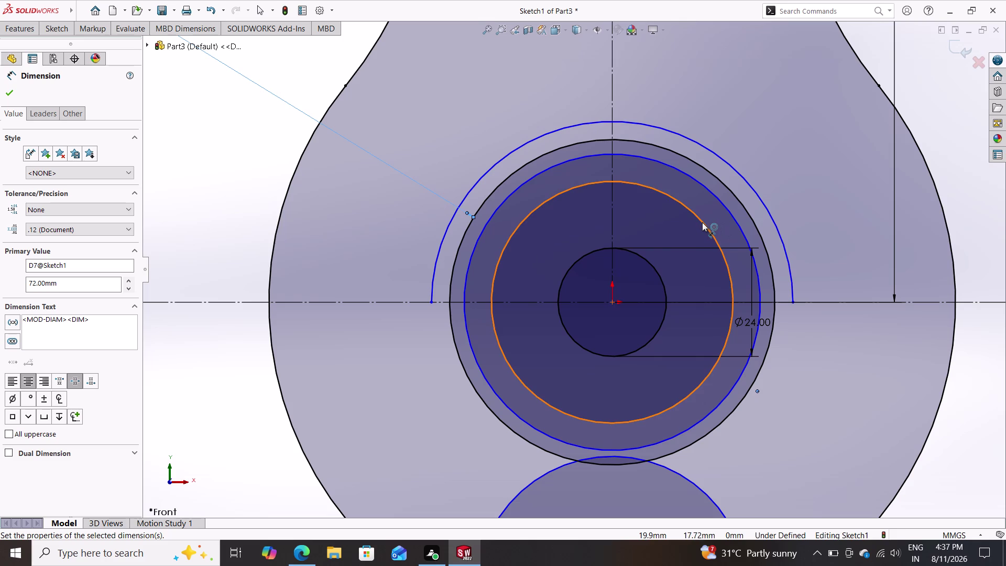
Dimension the inner concentric circle to Ø52 by entering 26+26.
click(702, 223)
scroll(down, 3)
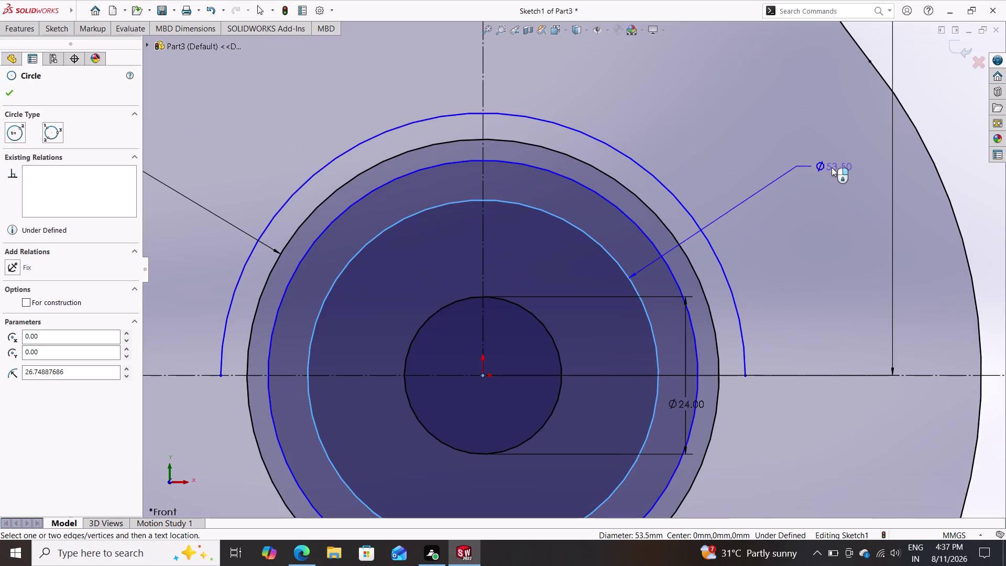
scroll(up, 3)
click(812, 192)
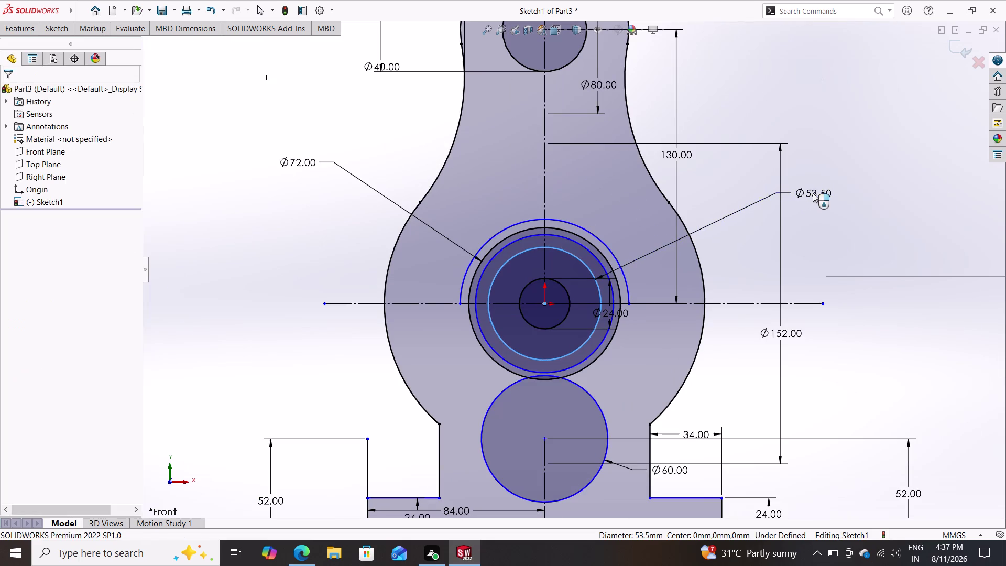
text(26)
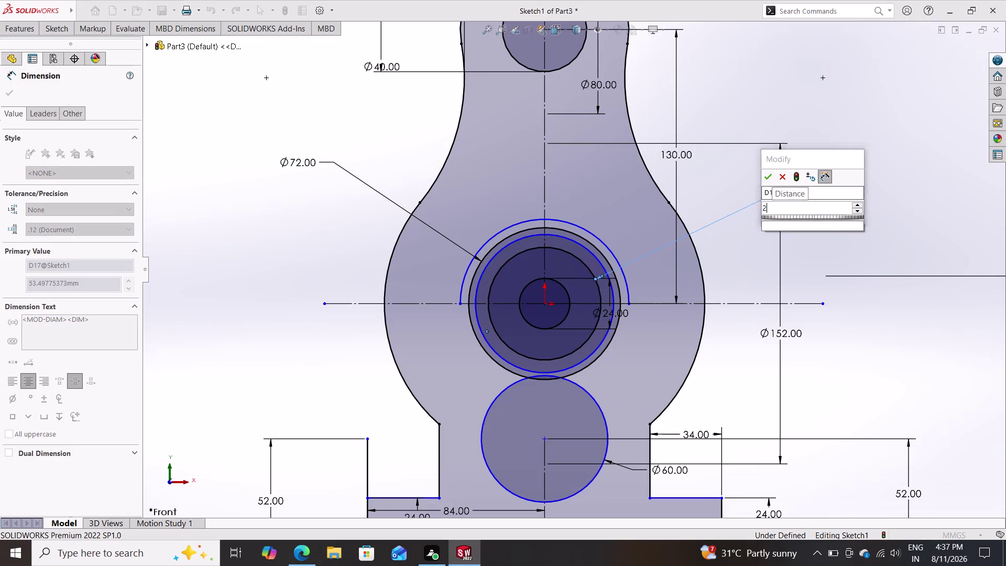
text(+26)
key(Return)
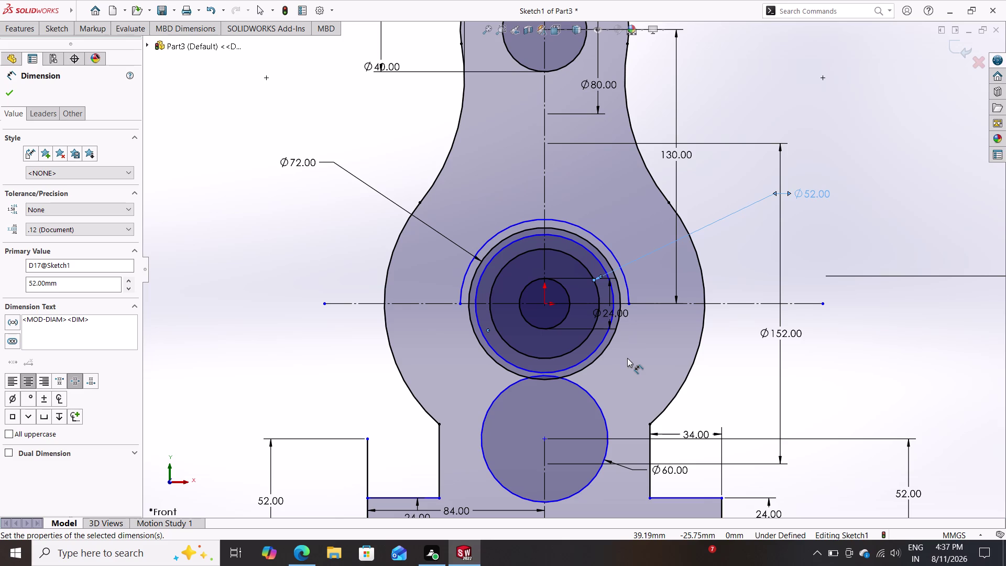
Deselect the Ø52 dimension and select the circle still lacking a dimension.
click(53, 28)
click(66, 51)
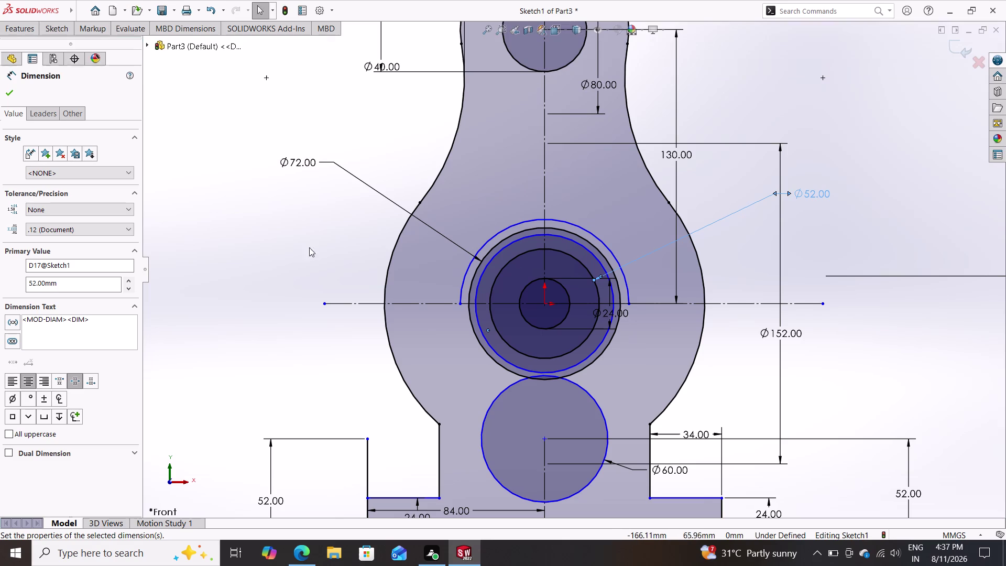
click(598, 261)
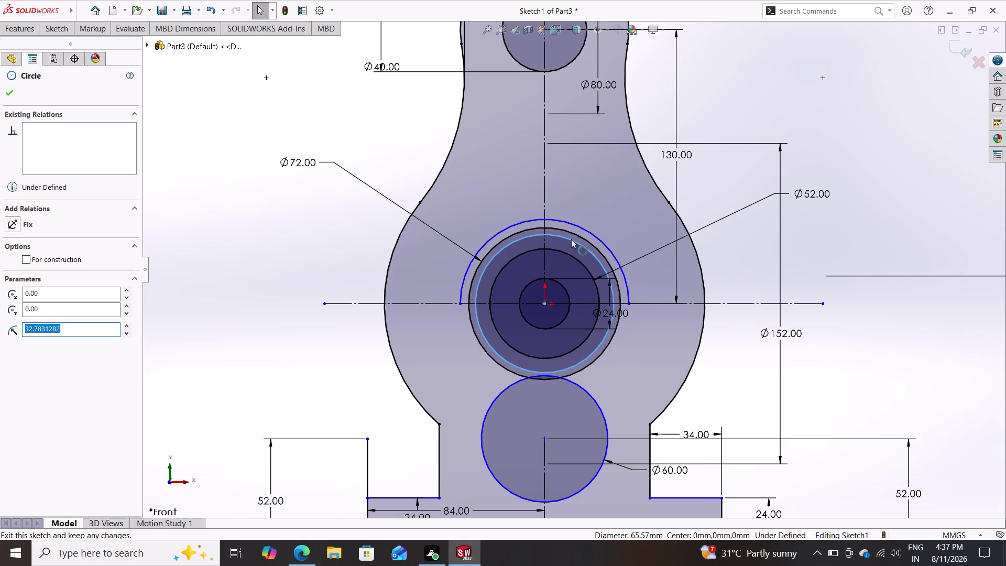
Dimension the outer concentric circle to Ø80 by entering 40+40.
click(66, 27)
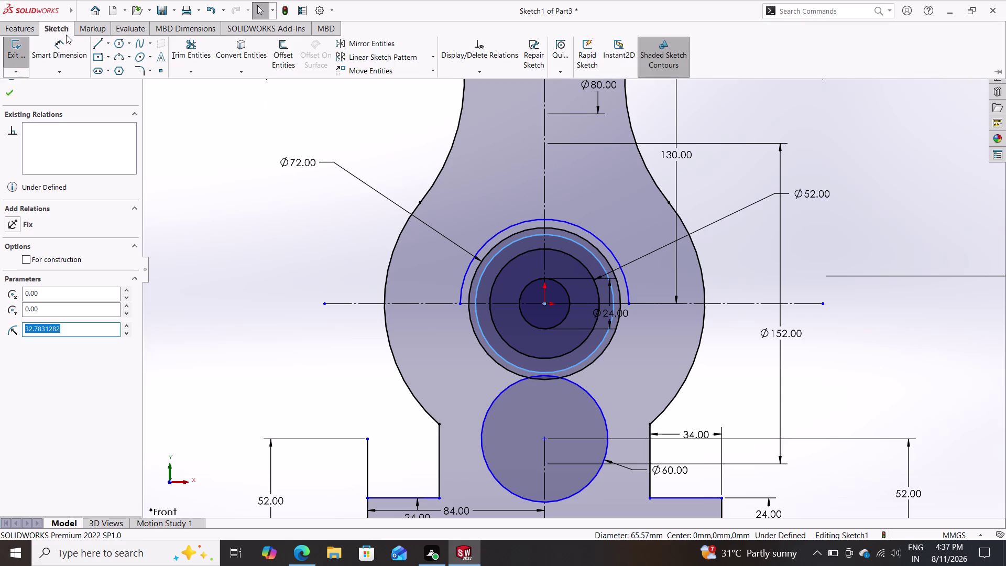
click(61, 45)
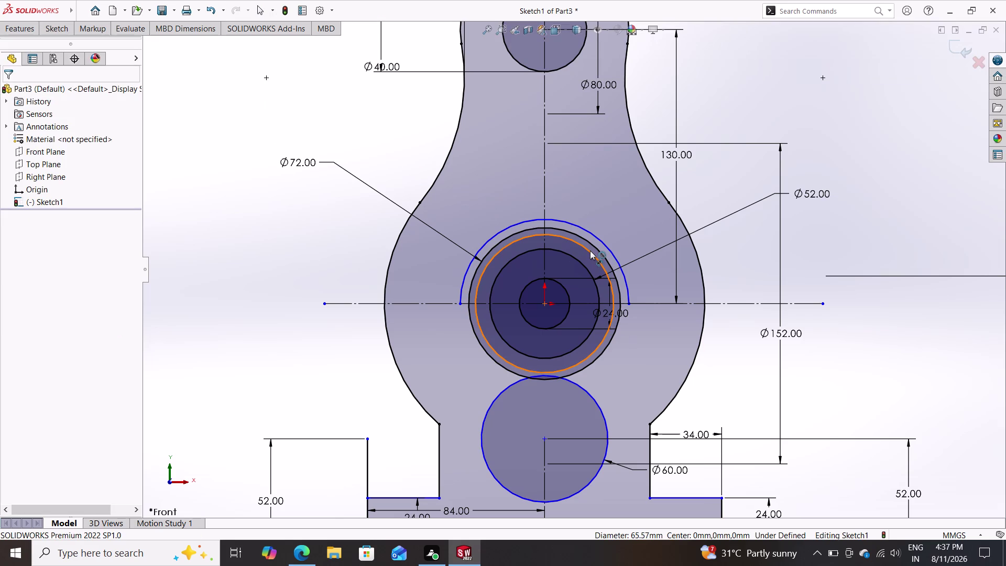
click(590, 251)
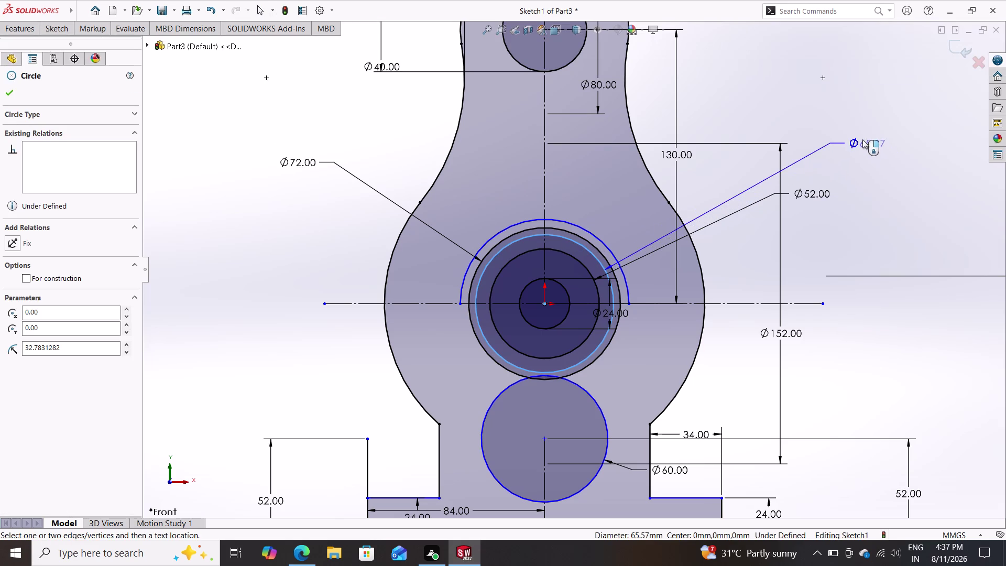
click(854, 127)
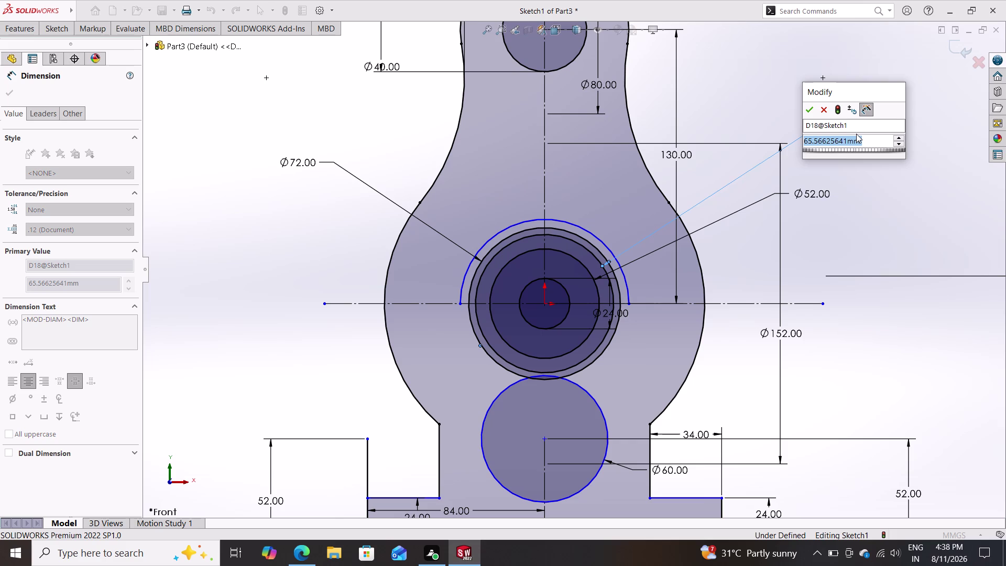
text(4)
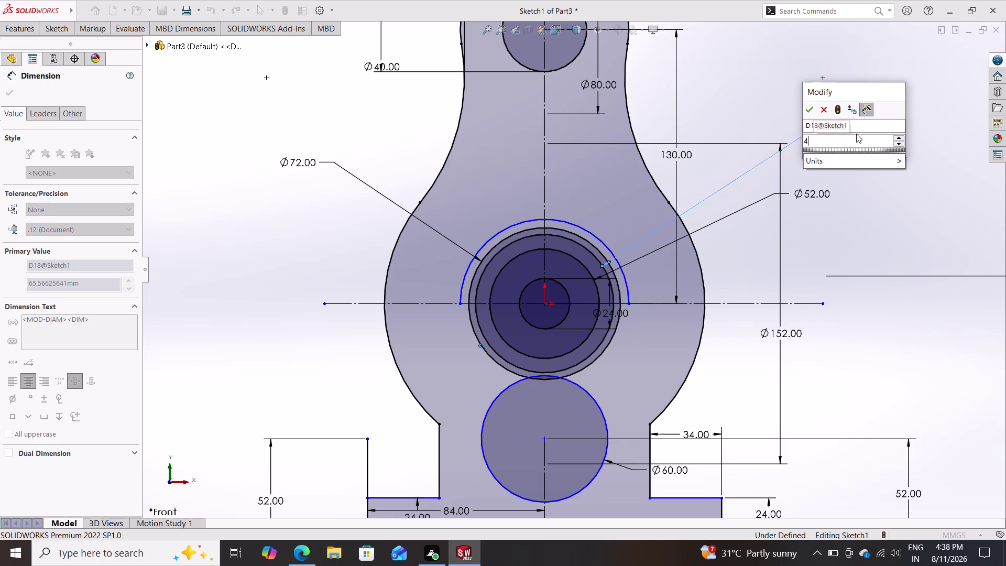
text(0+40)
key(Return)
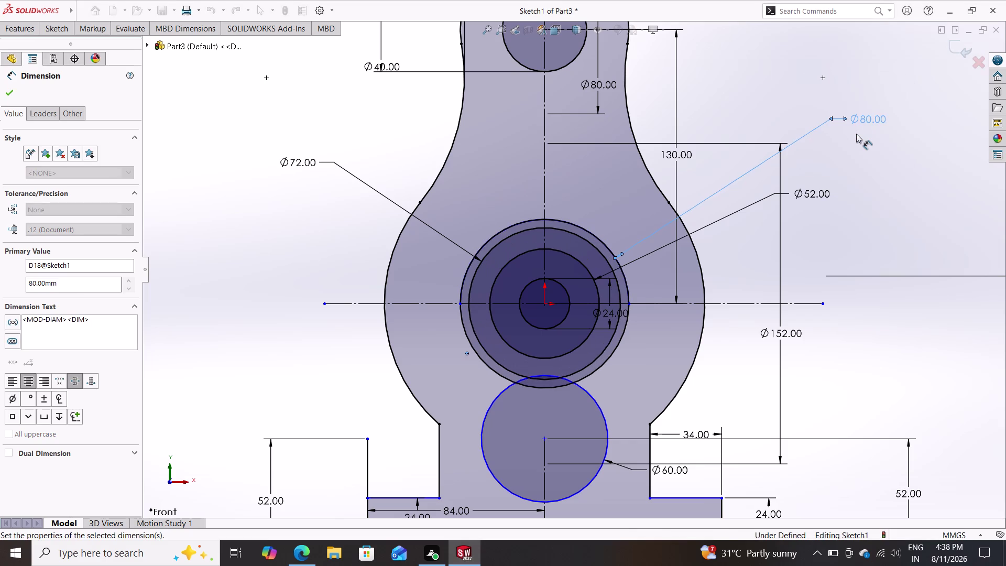
key(Escape)
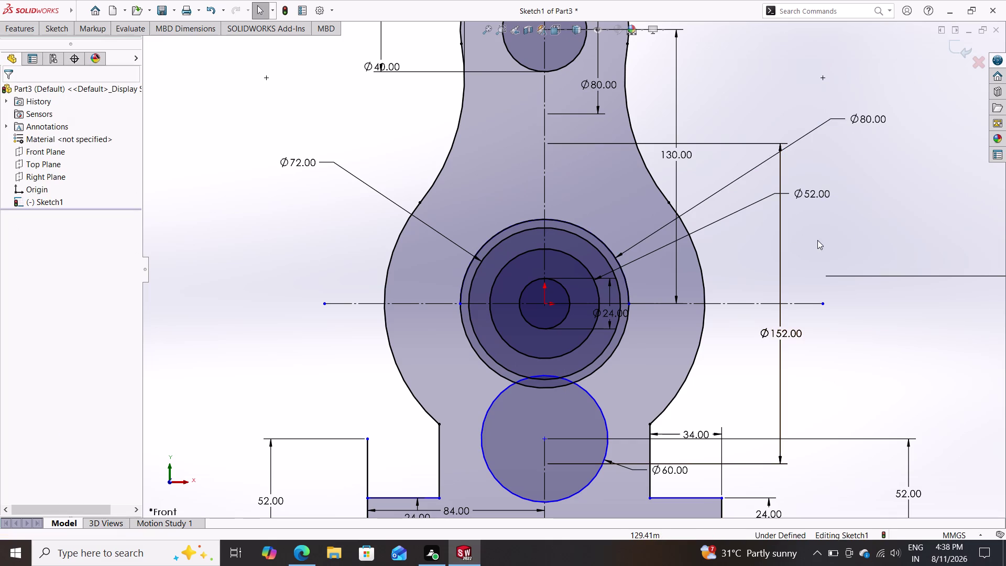
Trim the lower portions of the outer circle and Ø52 circle, undoing the last cut.
click(52, 30)
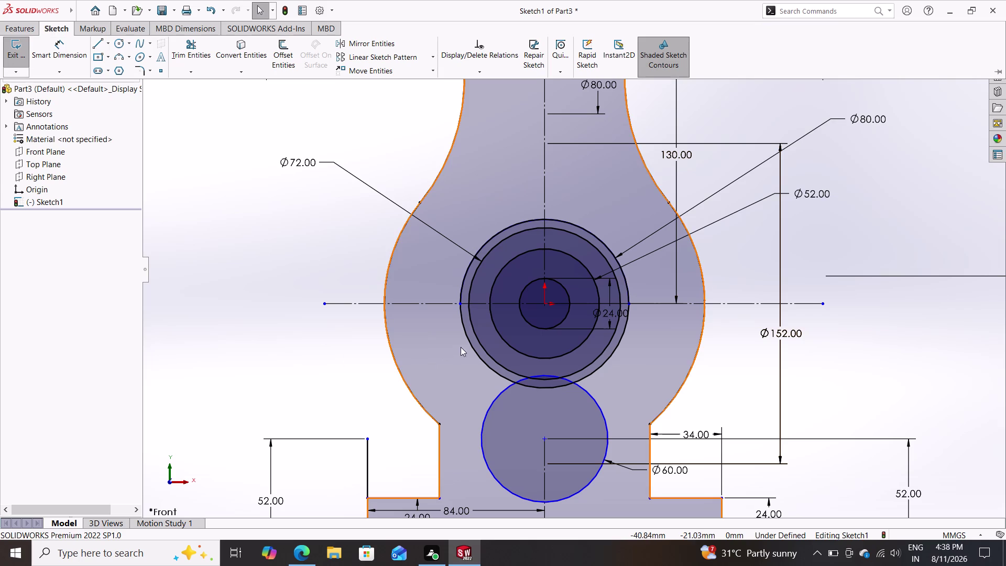
click(185, 44)
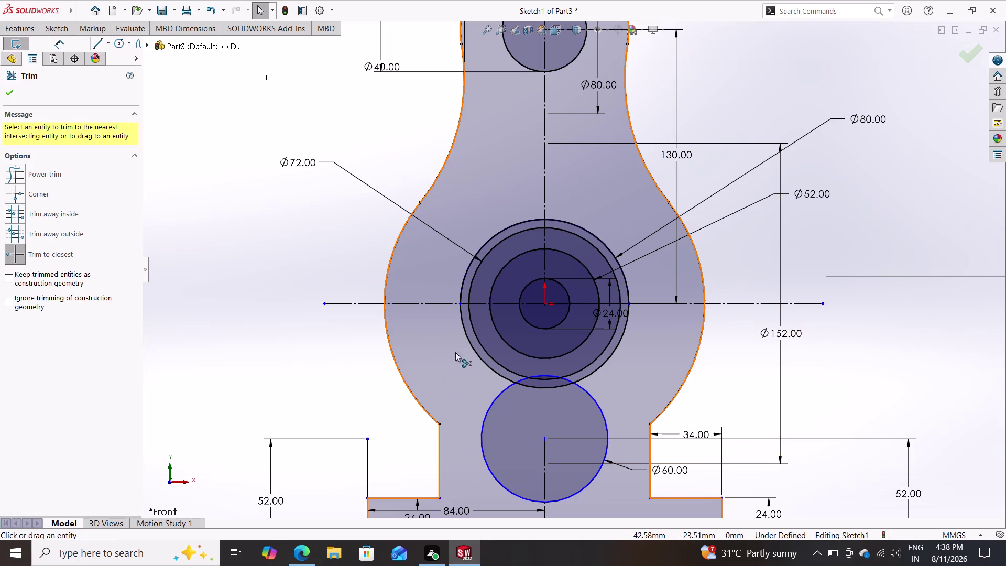
click(460, 346)
click(466, 339)
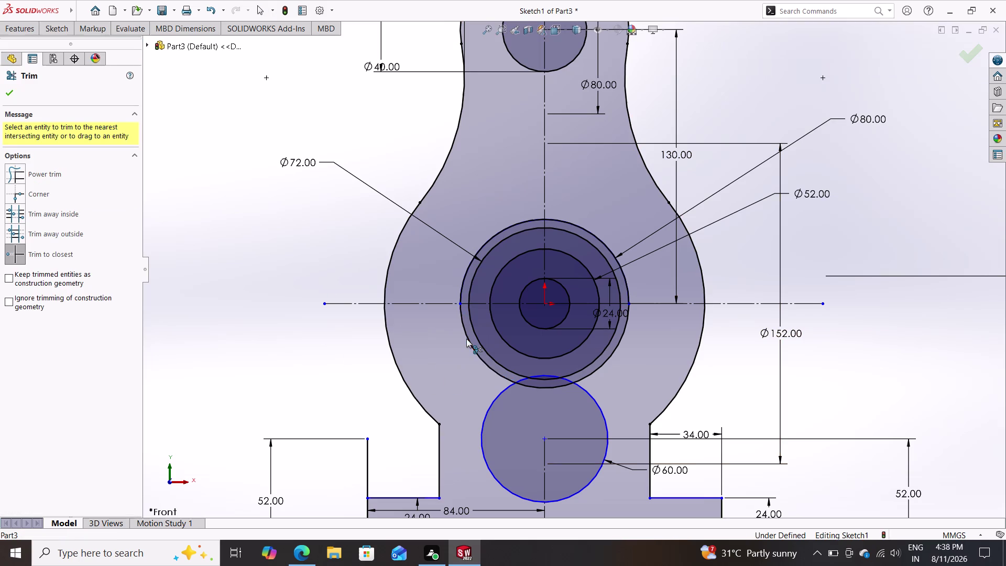
click(475, 339)
click(497, 332)
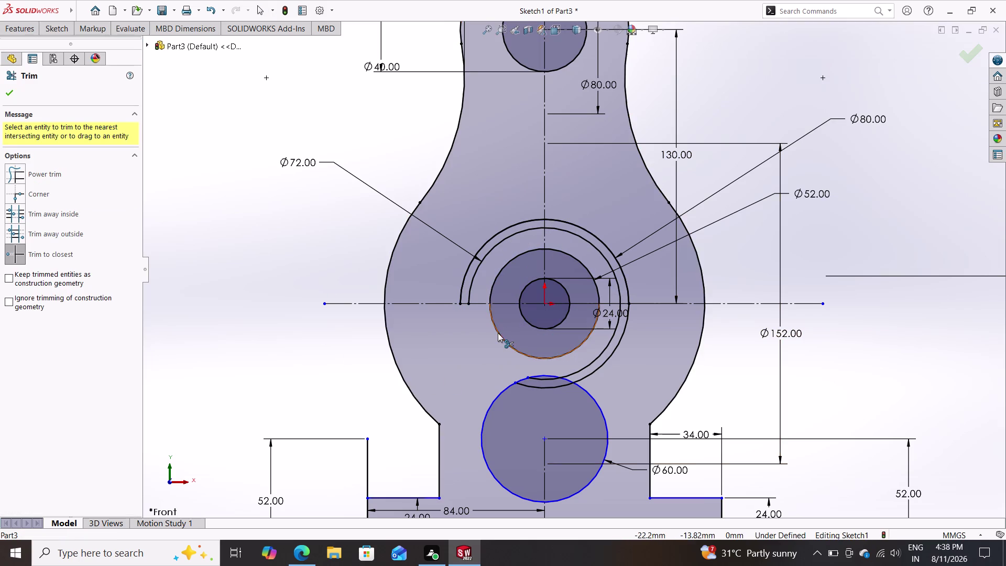
click(585, 366)
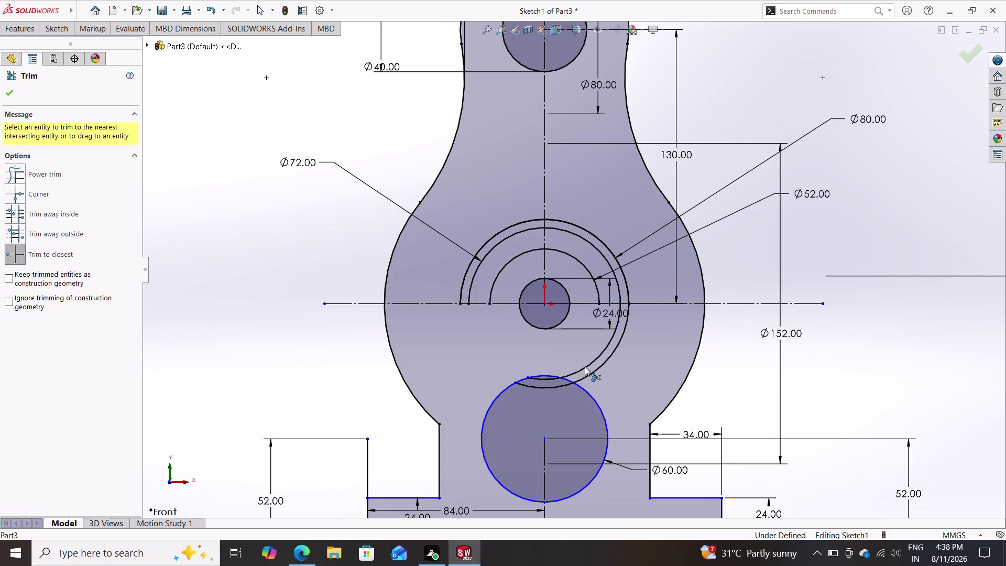
click(551, 377)
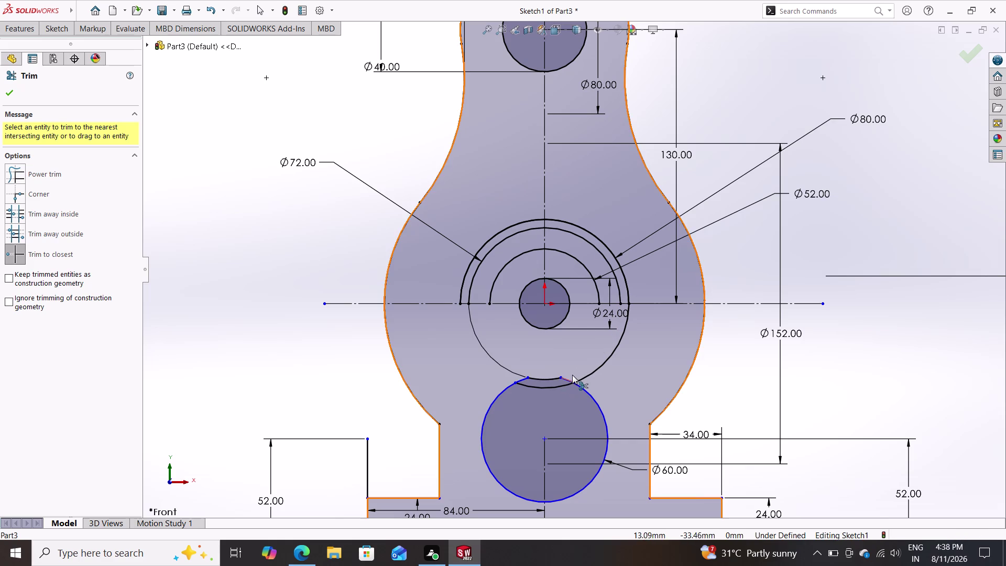
key(ctrl+z)
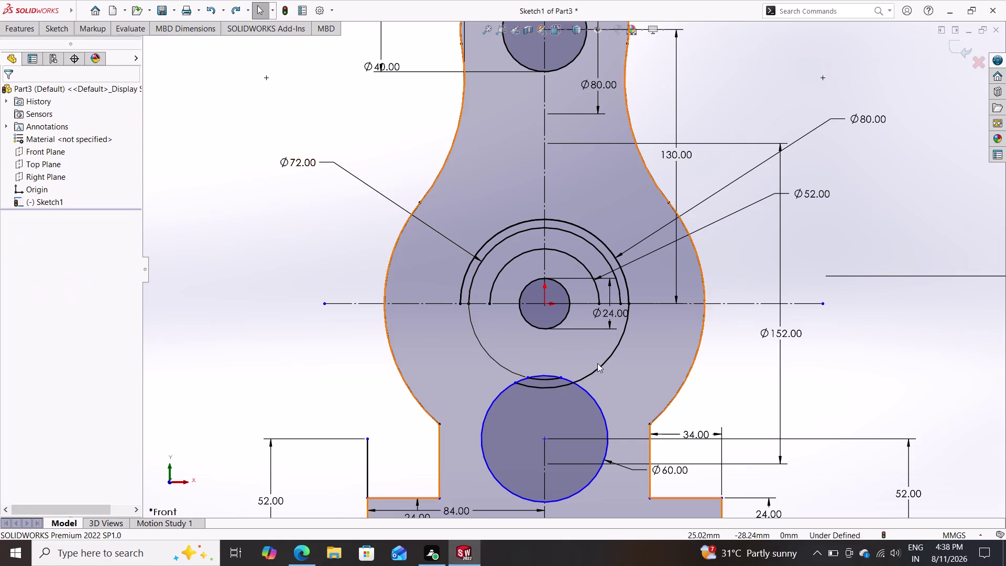
Select the outer Ø80 arc, then clear the selection.
click(598, 366)
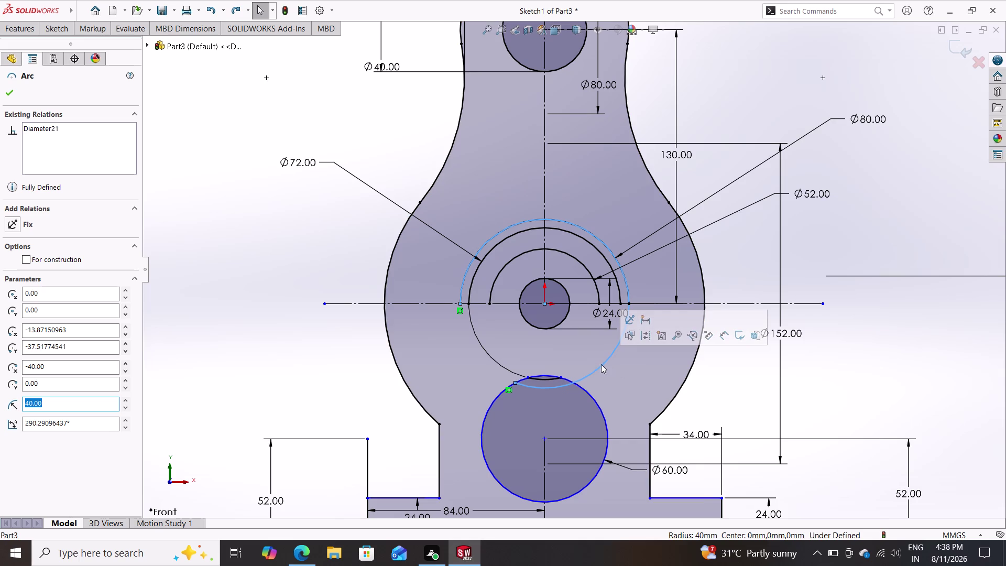
click(600, 364)
key(Escape)
key(Escape)
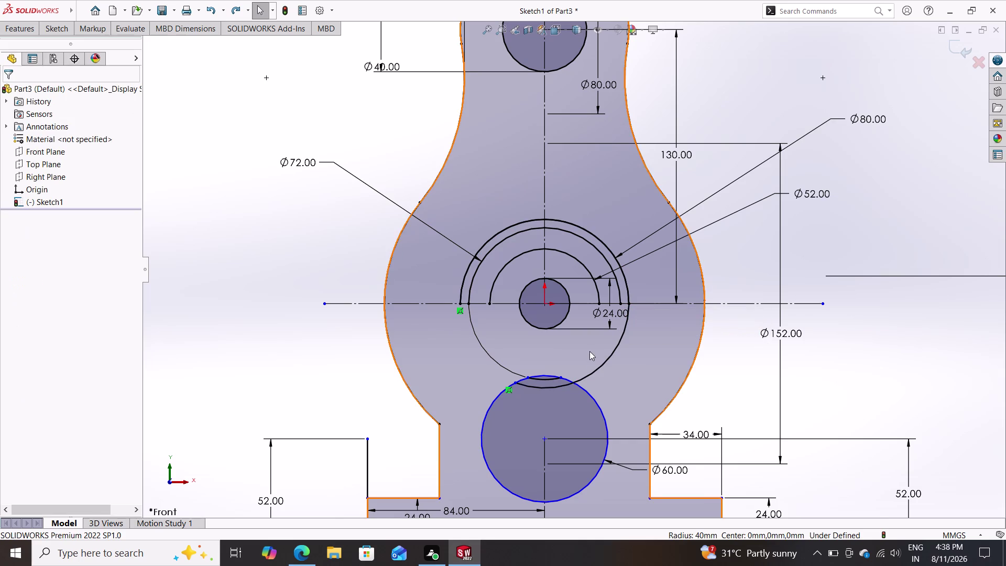
click(58, 32)
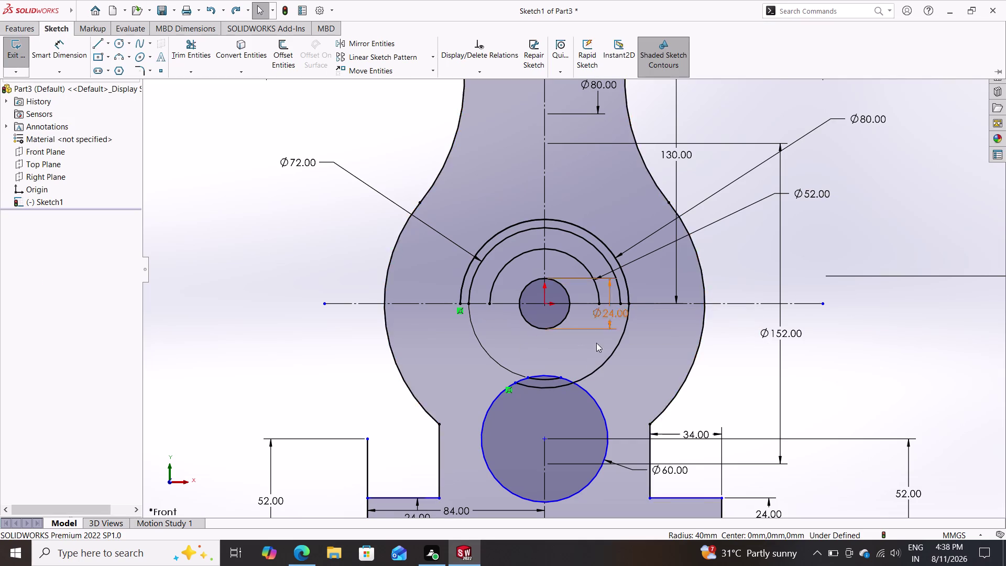
Trim the small arc and the middle ring's lower segments away.
scroll(up, 3)
scroll(down, 3)
scroll(down, 3)
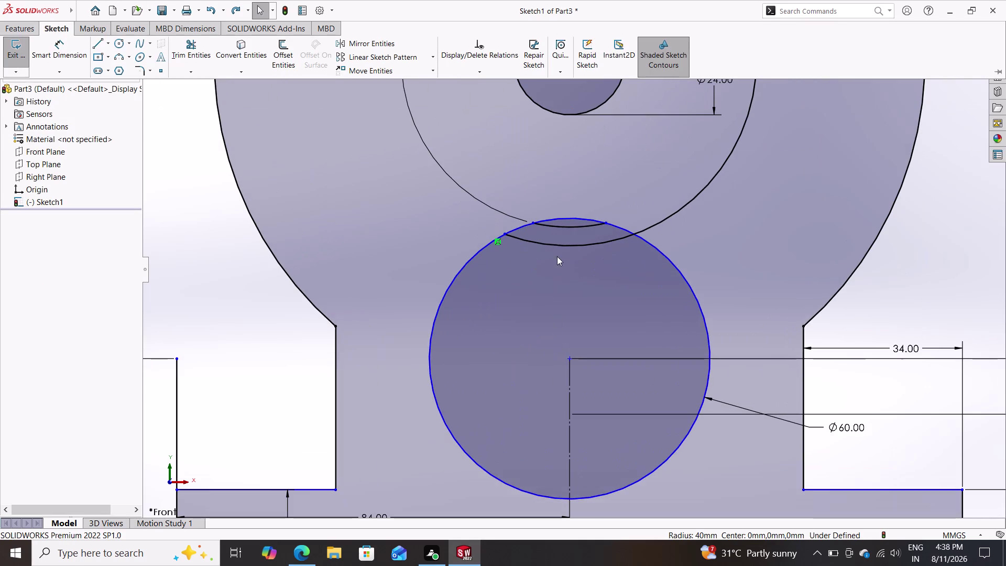
click(562, 226)
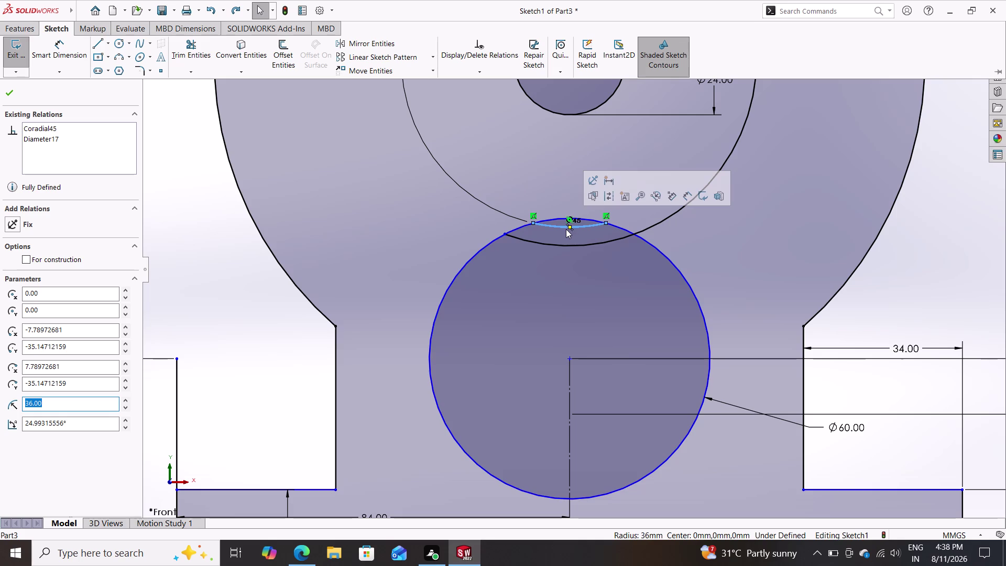
click(193, 47)
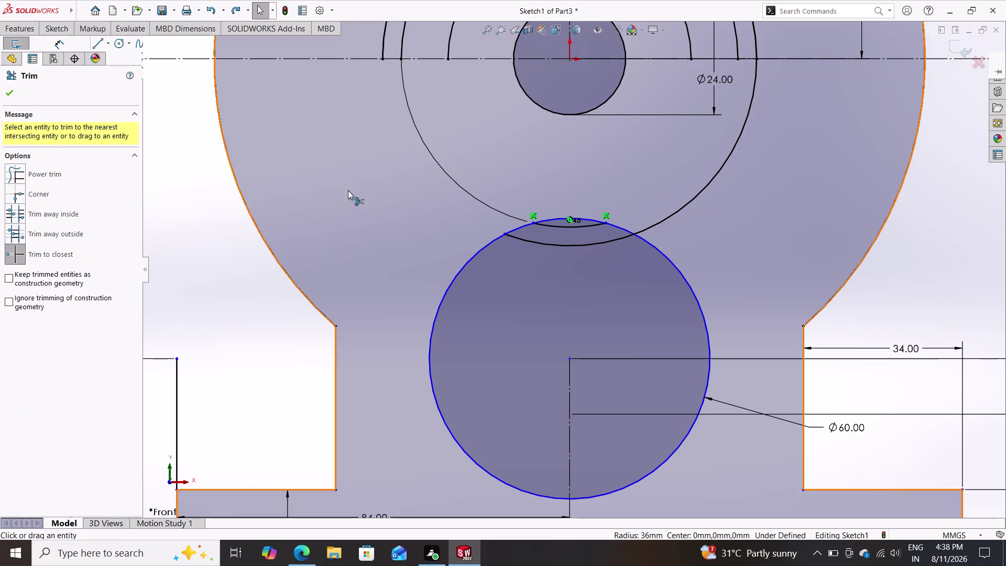
click(564, 226)
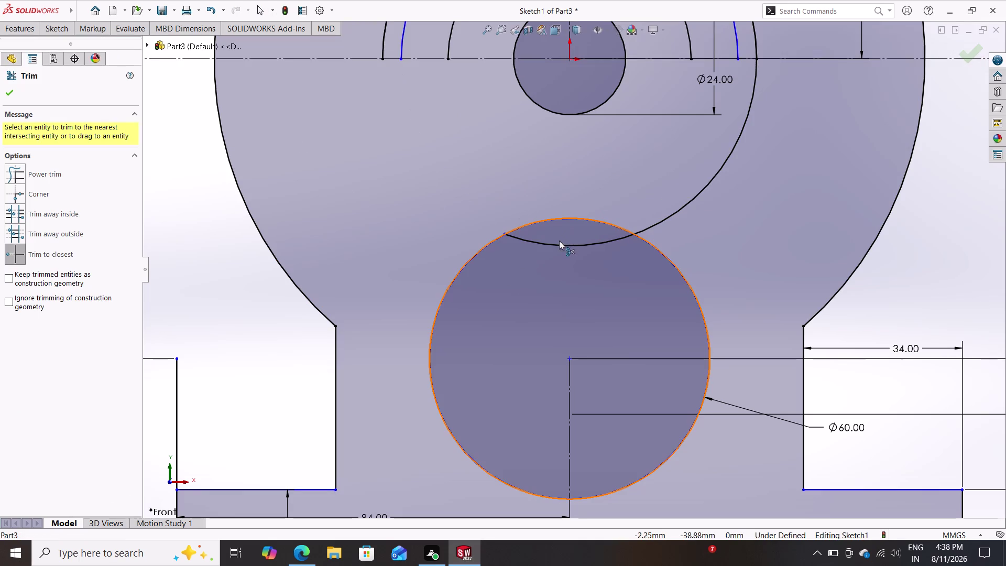
click(560, 246)
click(666, 215)
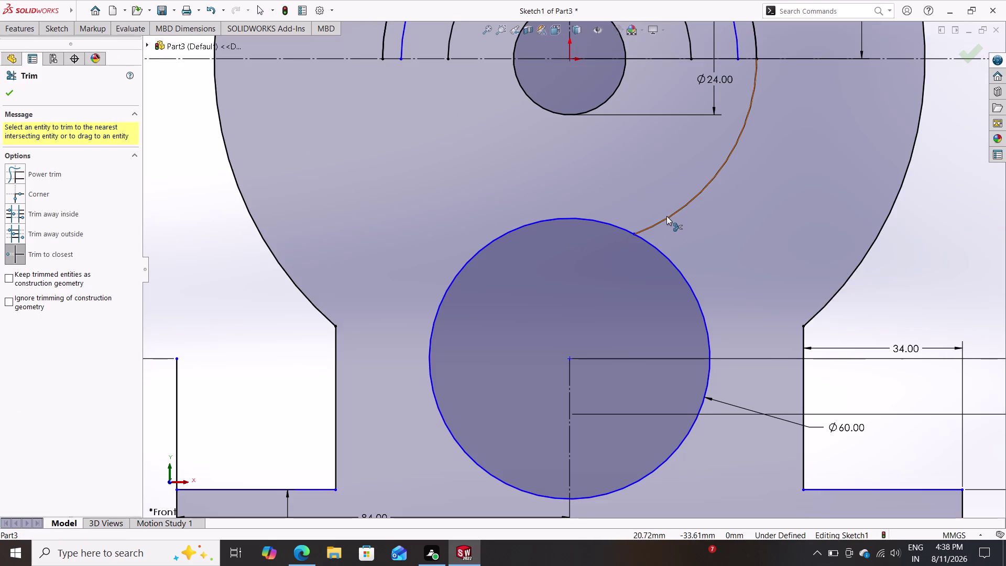
scroll(down, 3)
scroll(up, 3)
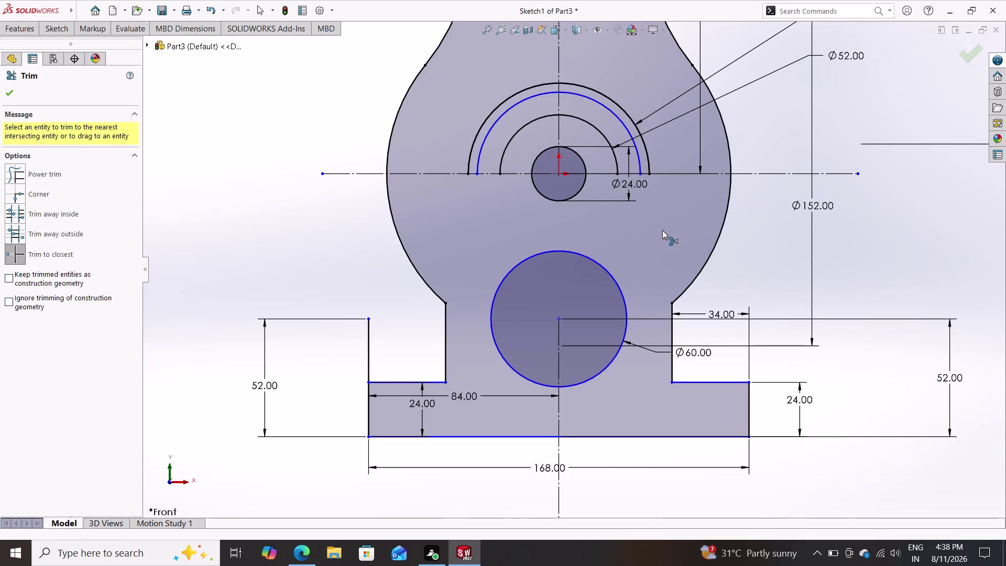
key(Escape)
key(Escape)
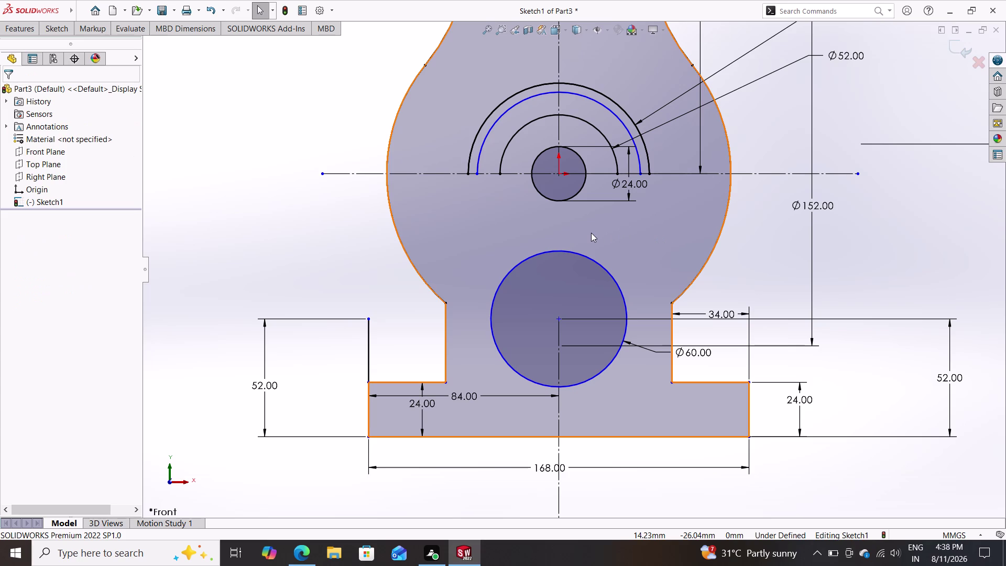
key(Escape)
scroll(down, 3)
scroll(up, 3)
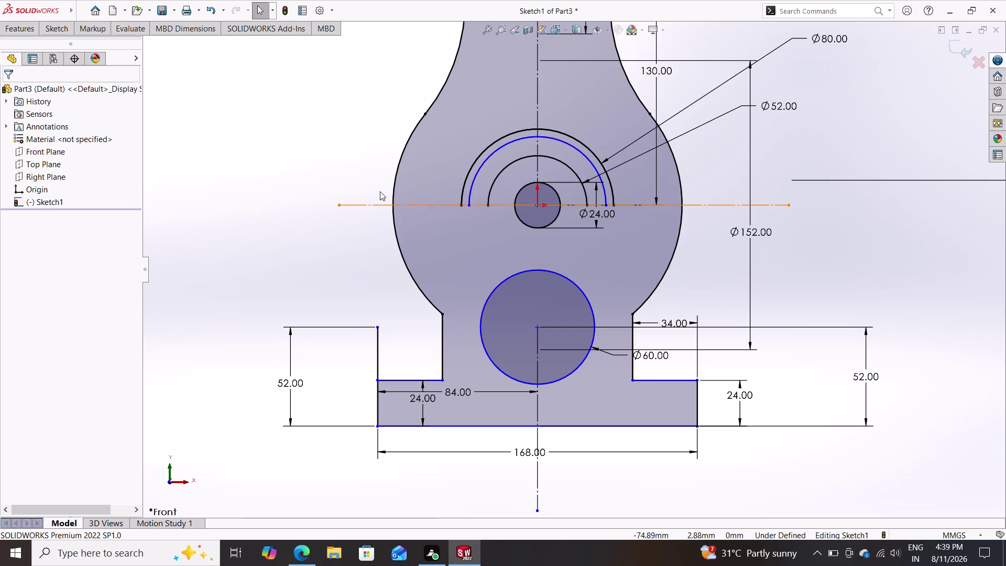
Place a Smart Dimension radius on the middle semicircular arc.
click(53, 27)
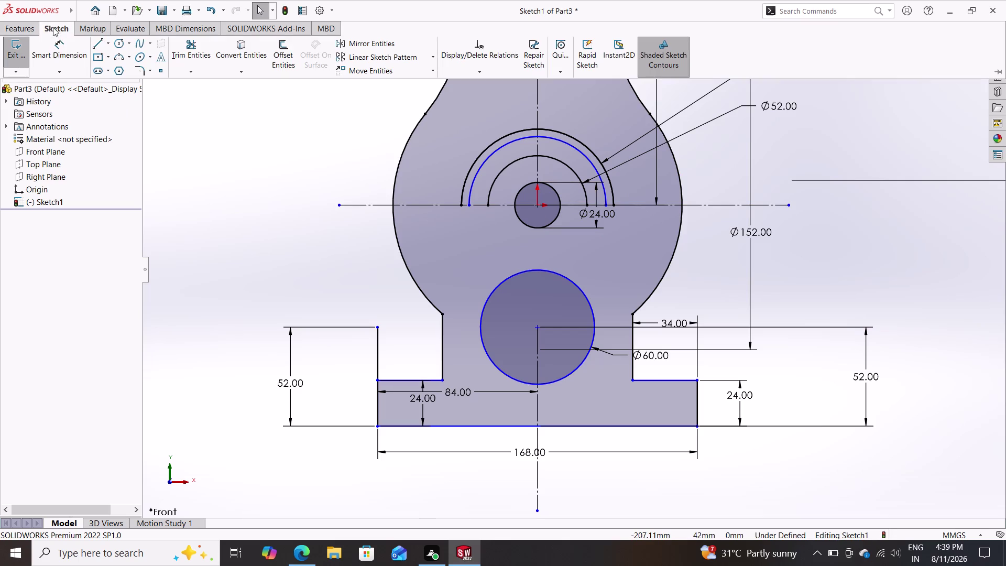
click(61, 48)
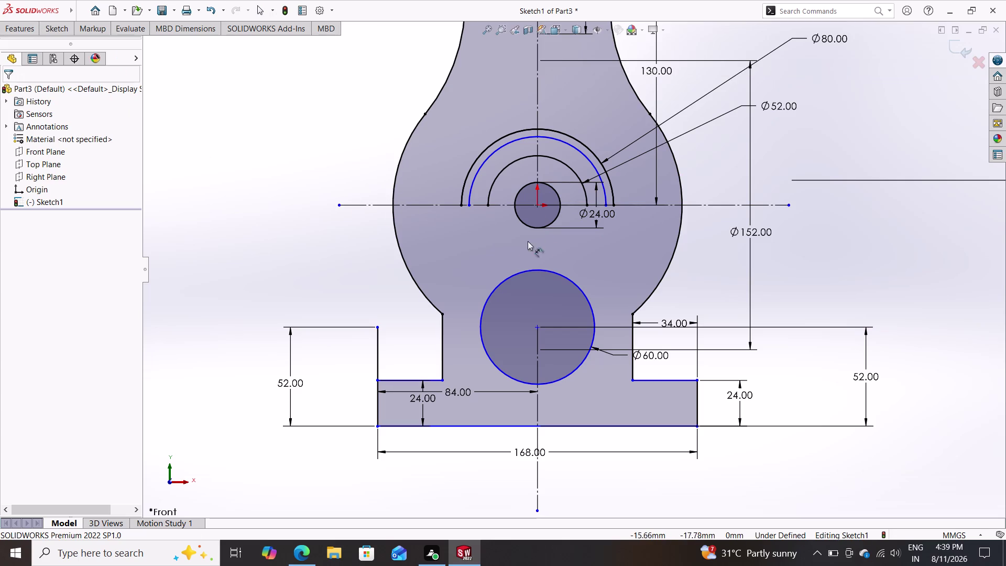
click(588, 160)
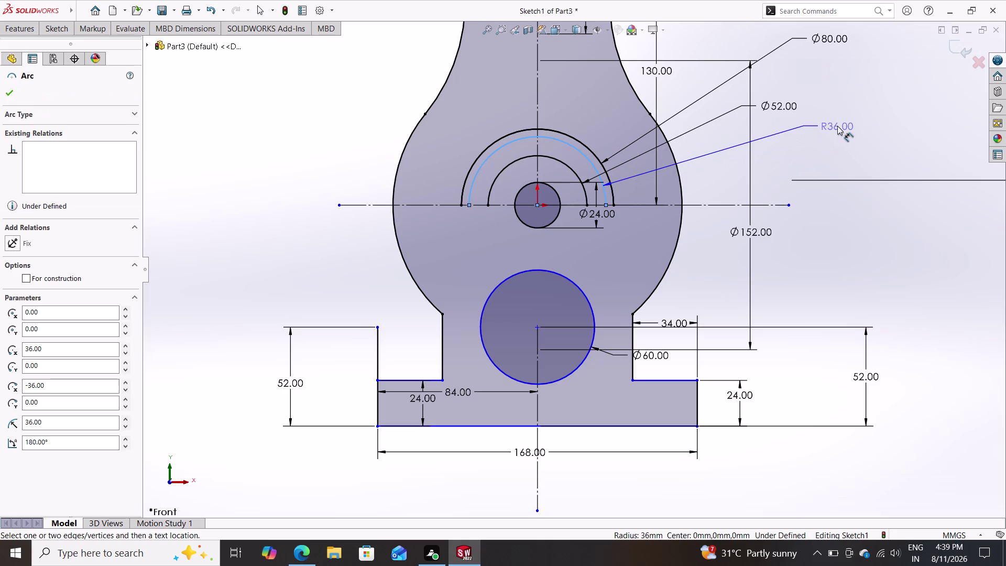
click(836, 125)
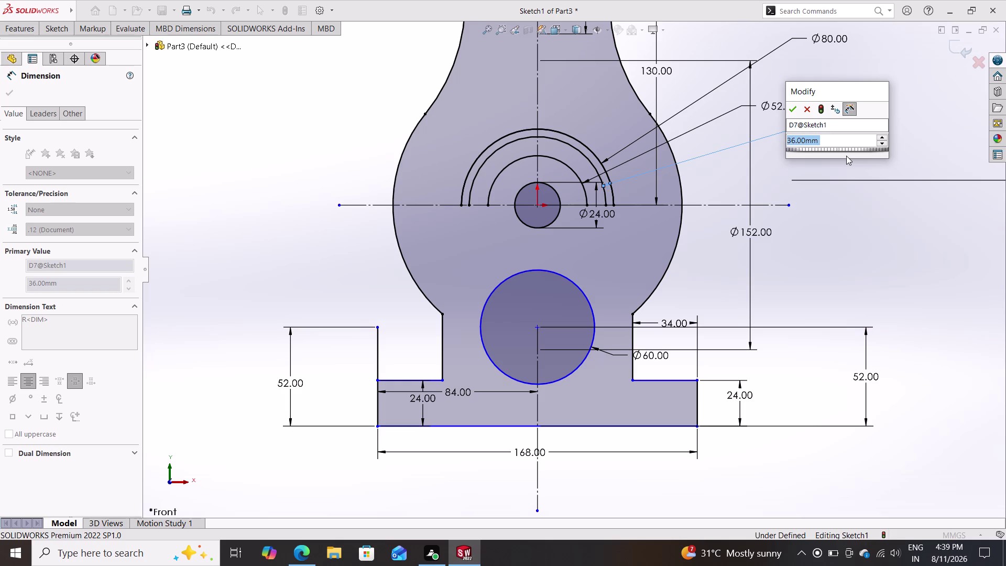
Try entering 36+36 as the radius, then undo back to R36.
text(3)
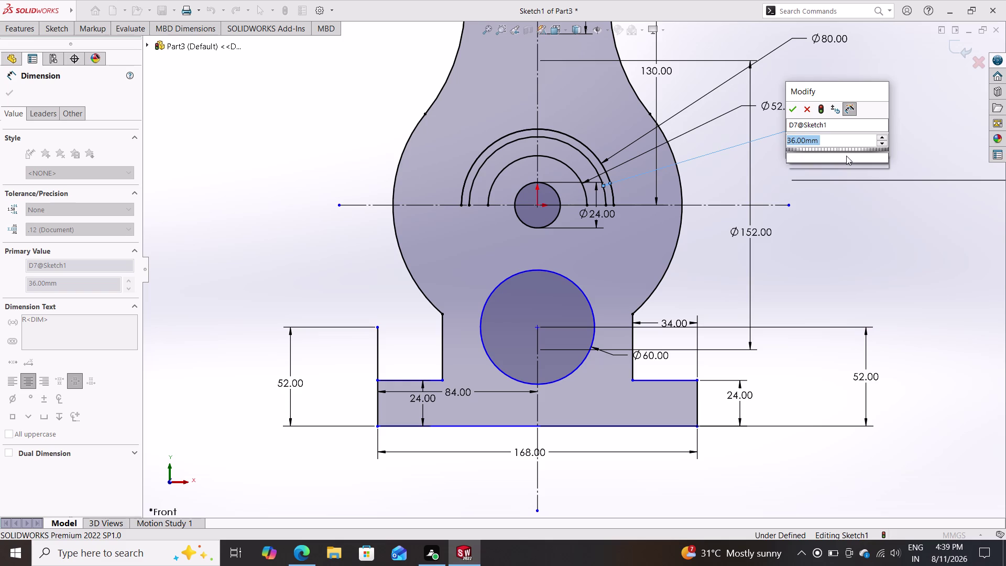
text(6+36)
key(Return)
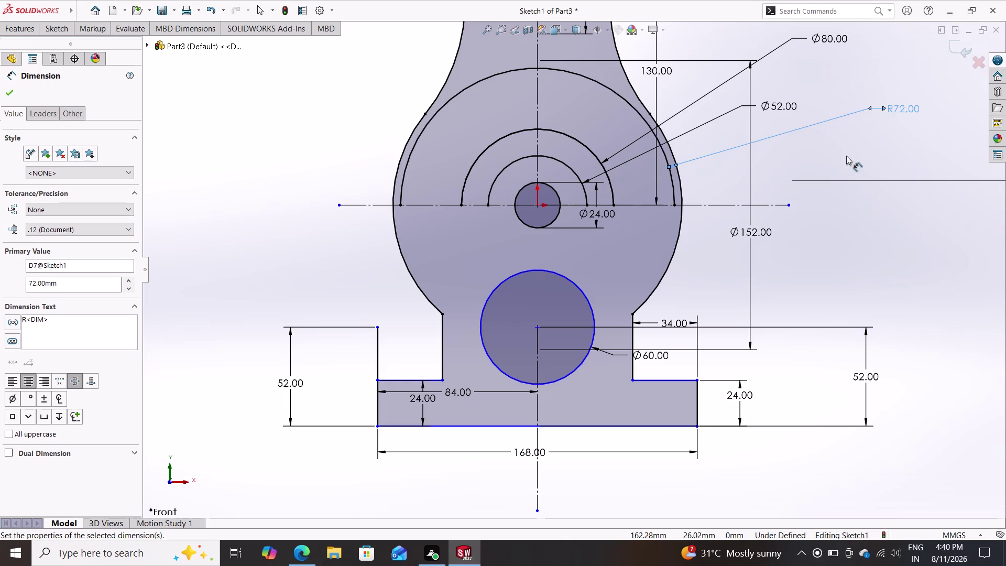
key(ctrl+z)
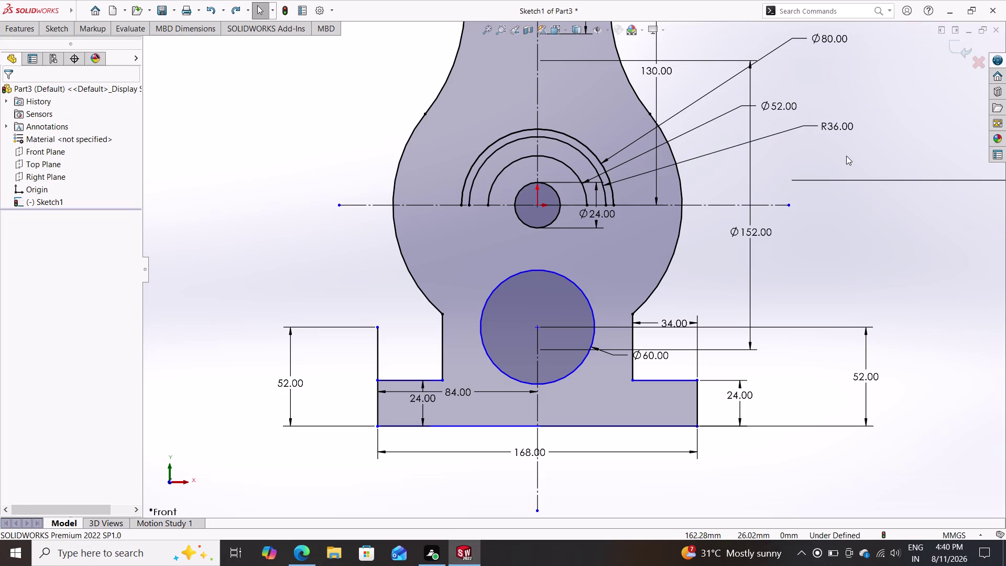
scroll(up, 3)
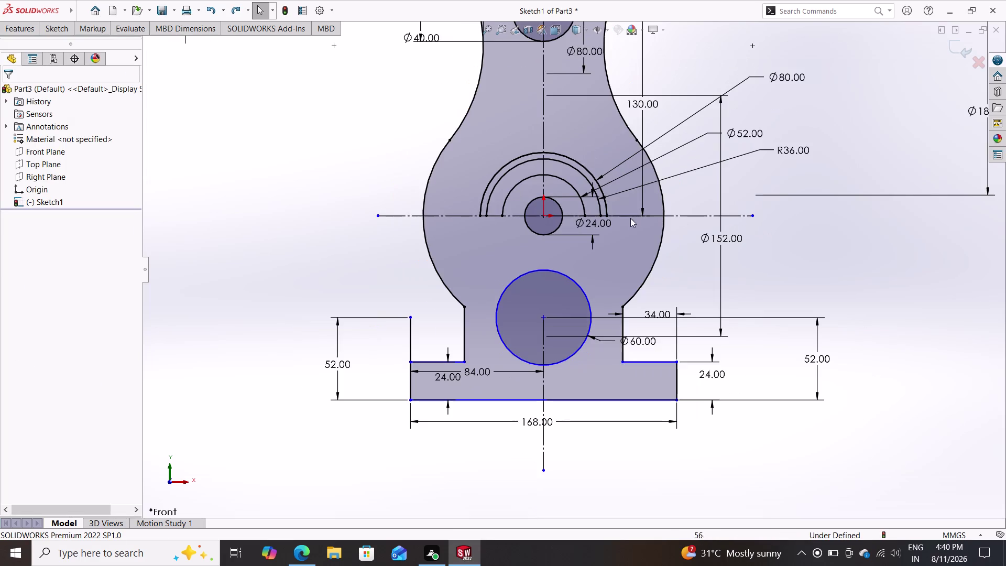
scroll(down, 3)
scroll(down, 3)
scroll(up, 3)
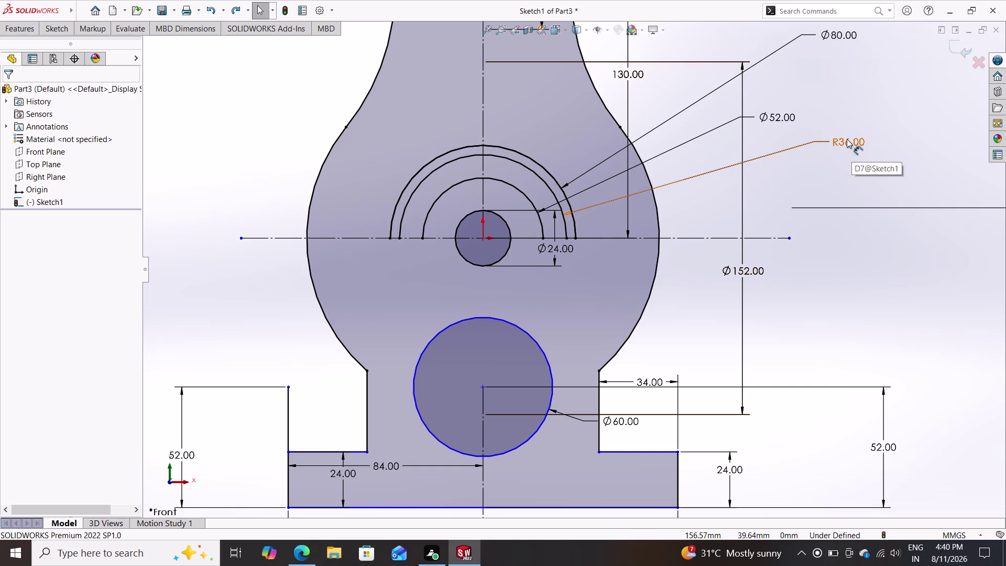
Change the middle arc's R36 dimension to 40+40, making it R80.
double_click(847, 138)
click(844, 139)
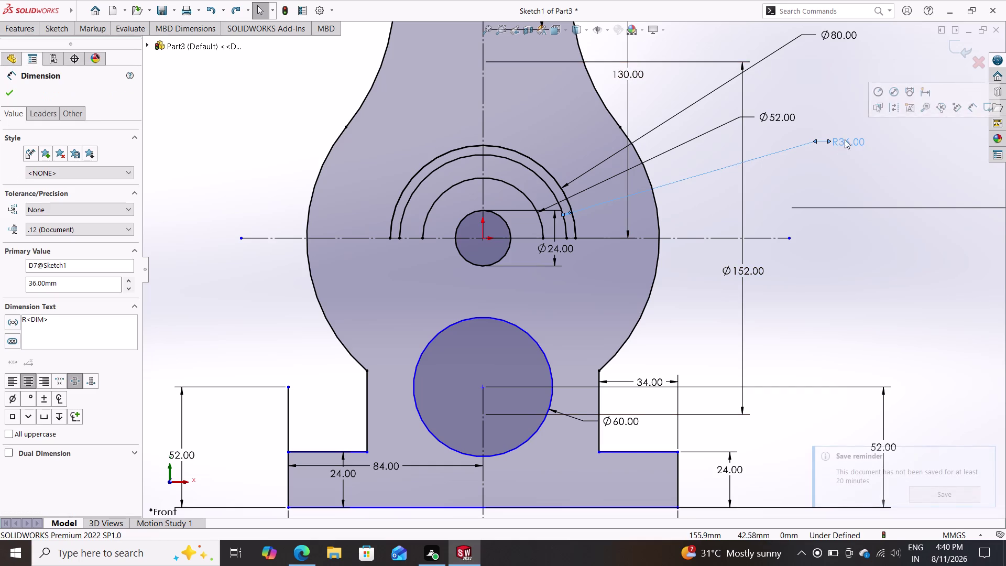
double_click(835, 144)
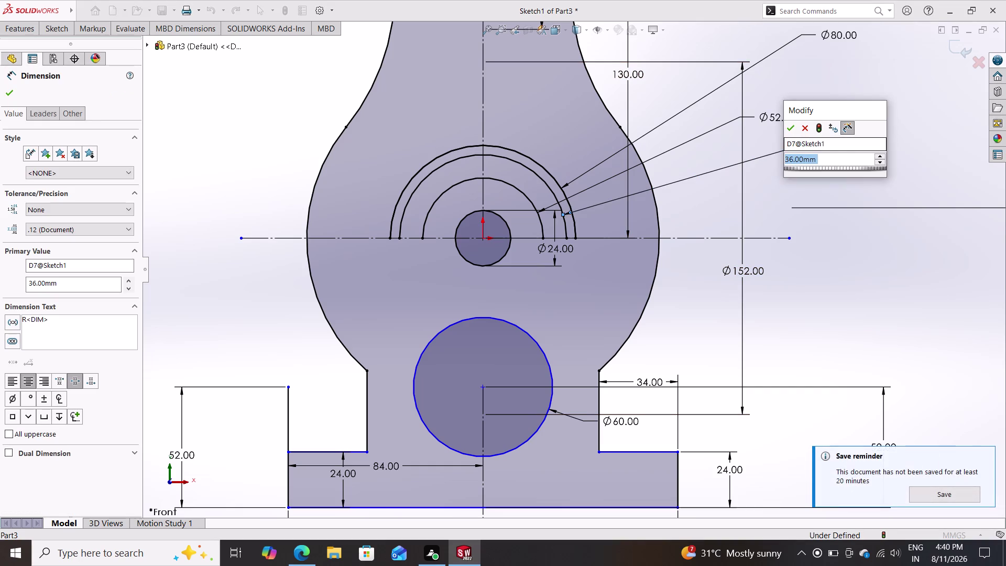
text(40+40)
key(Return)
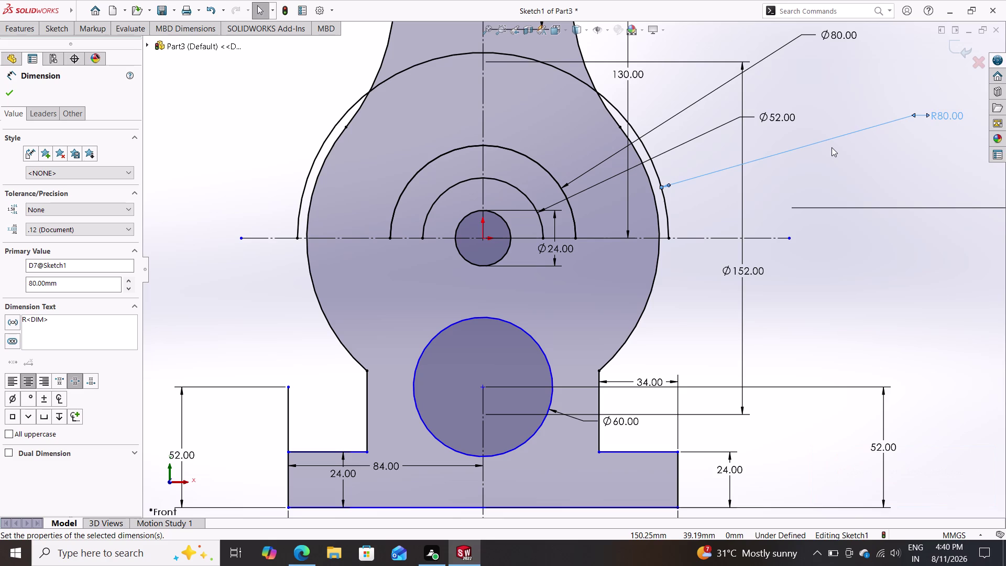
scroll(down, 3)
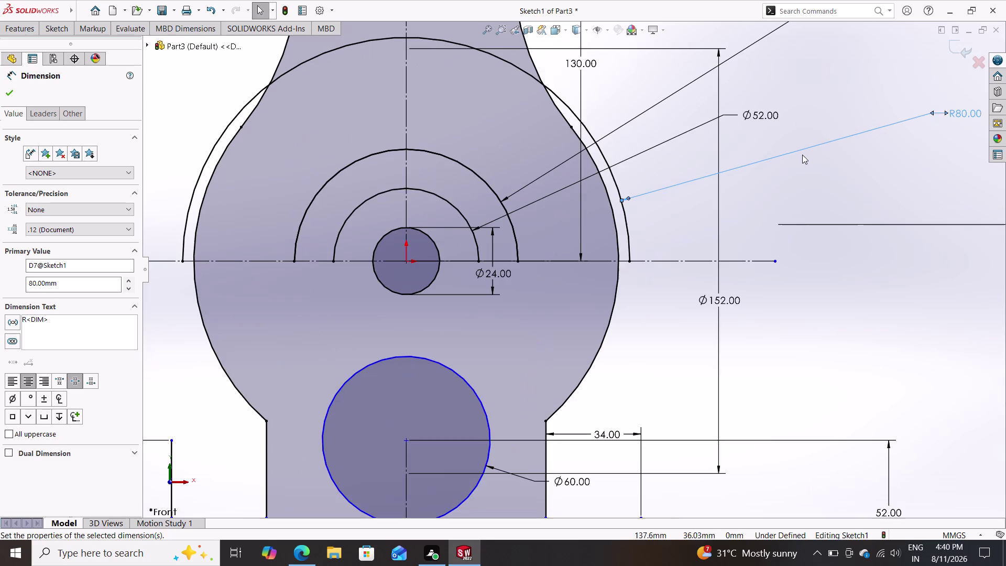
scroll(up, 3)
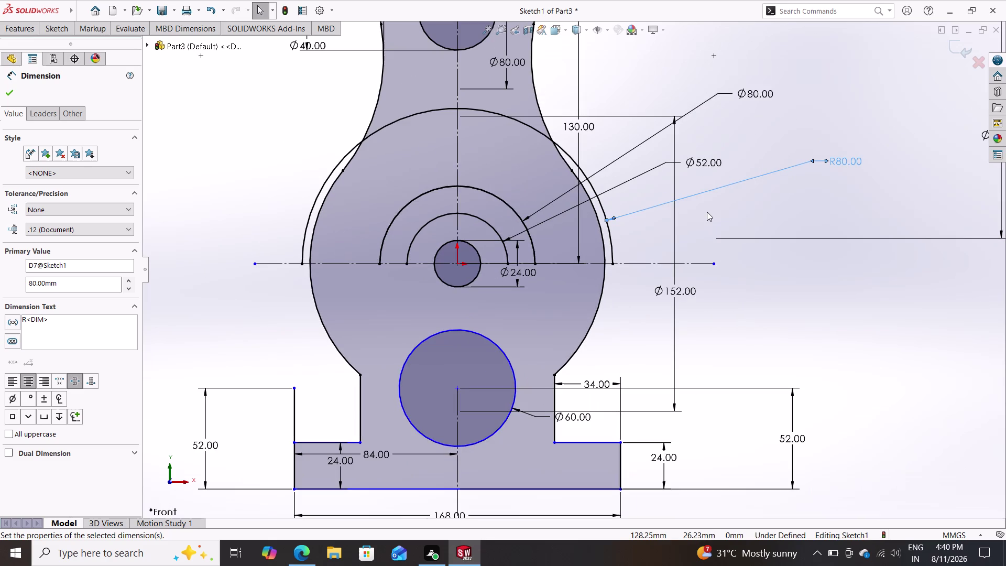